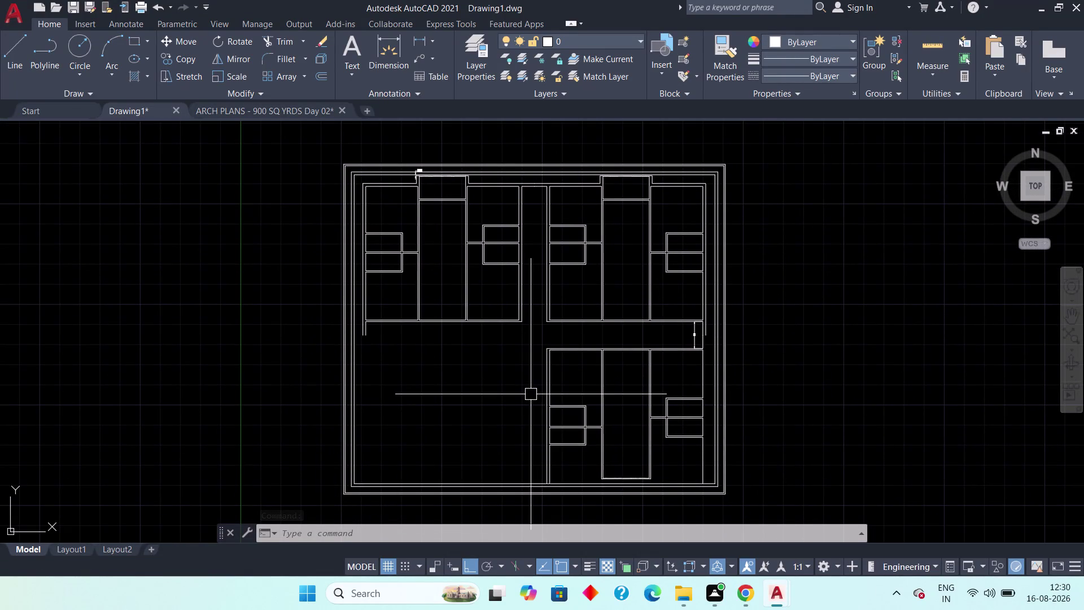
Pan and zoom along the corridor walls to the corridor's 7' gap.
middle_drag(517, 394, 464, 391)
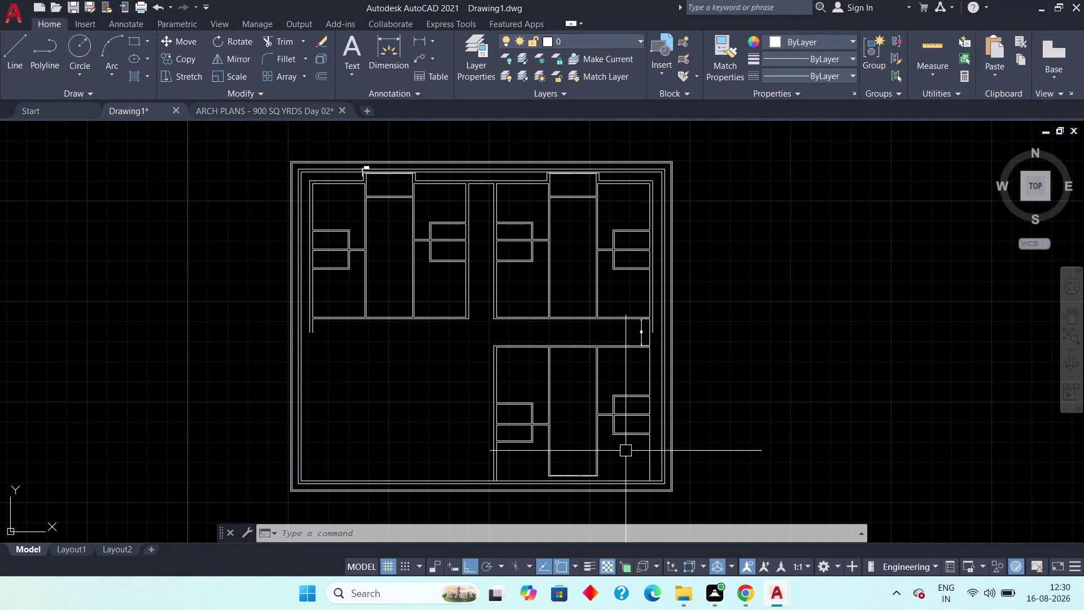
scroll(up, 3)
middle_drag(603, 429, 509, 484)
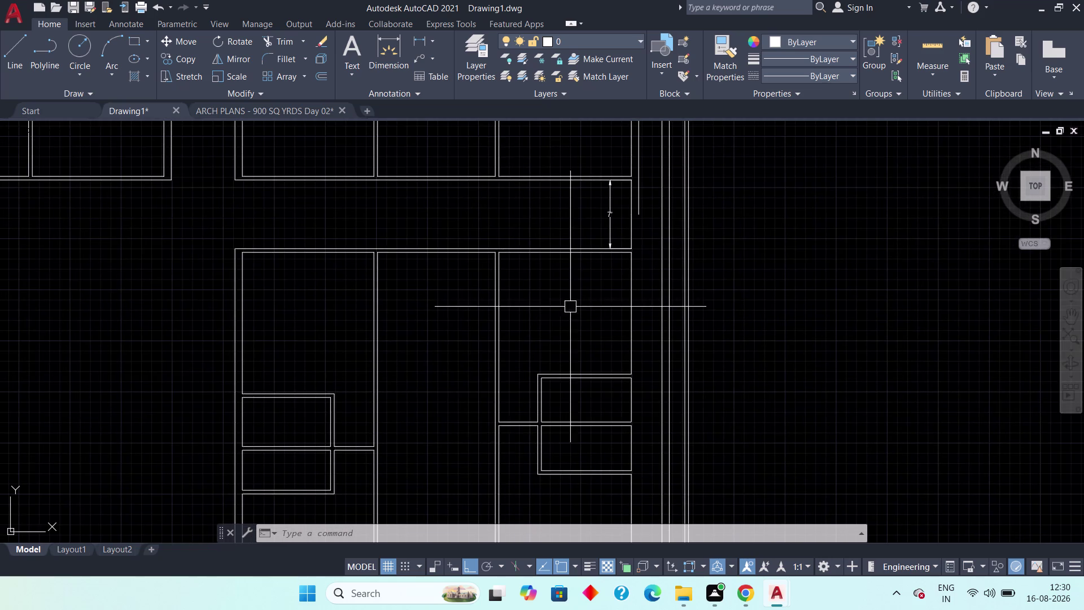
scroll(up, 3)
scroll(down, 3)
middle_drag(611, 239, 530, 416)
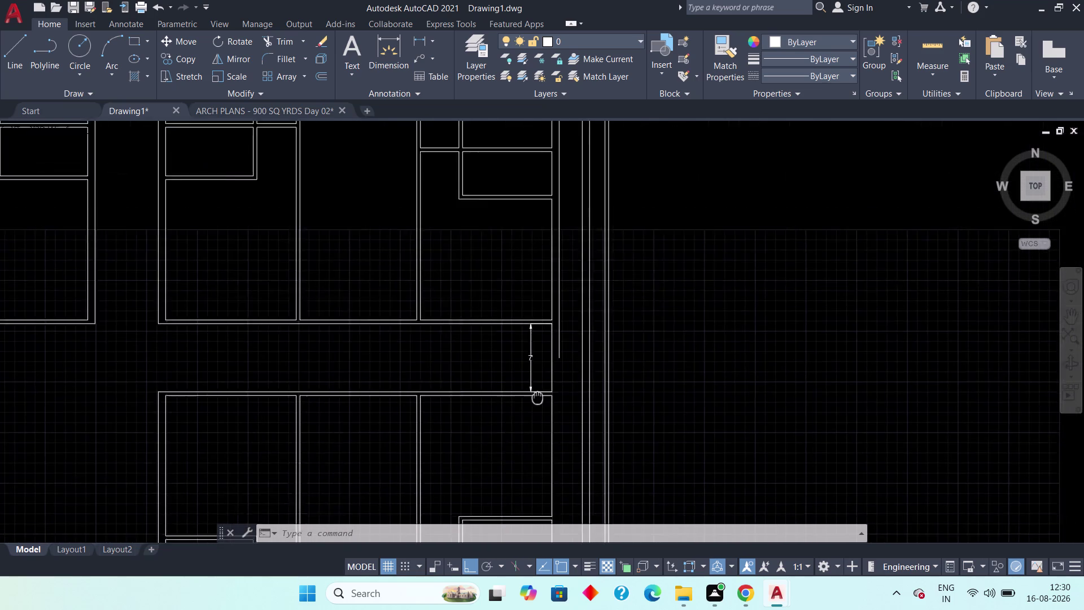
middle_drag(530, 416, 505, 523)
scroll(down, 3)
middle_drag(505, 453, 493, 189)
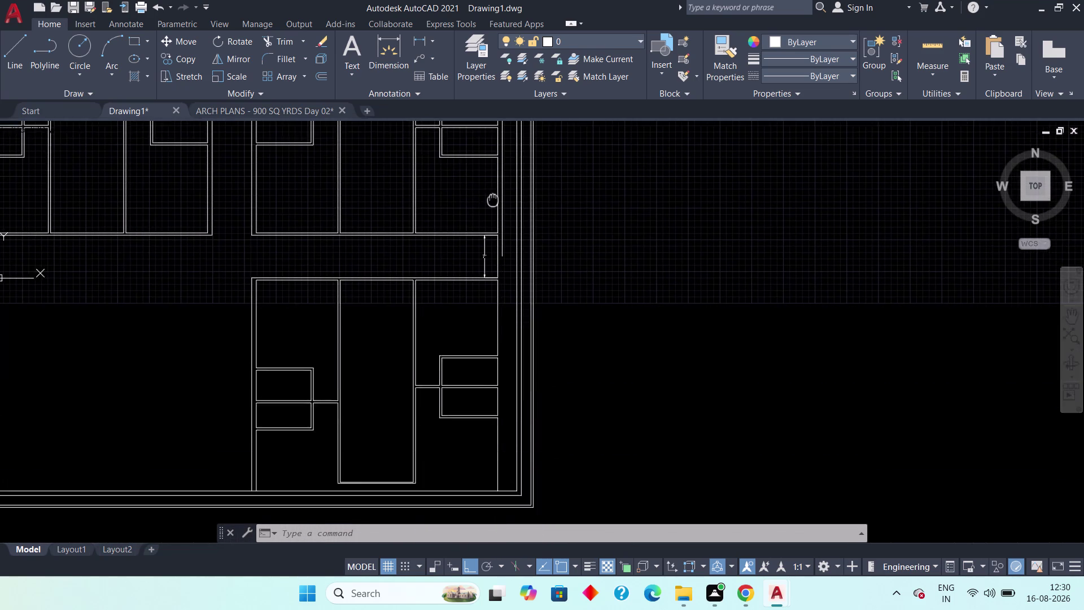
middle_drag(492, 190, 492, 185)
scroll(up, 3)
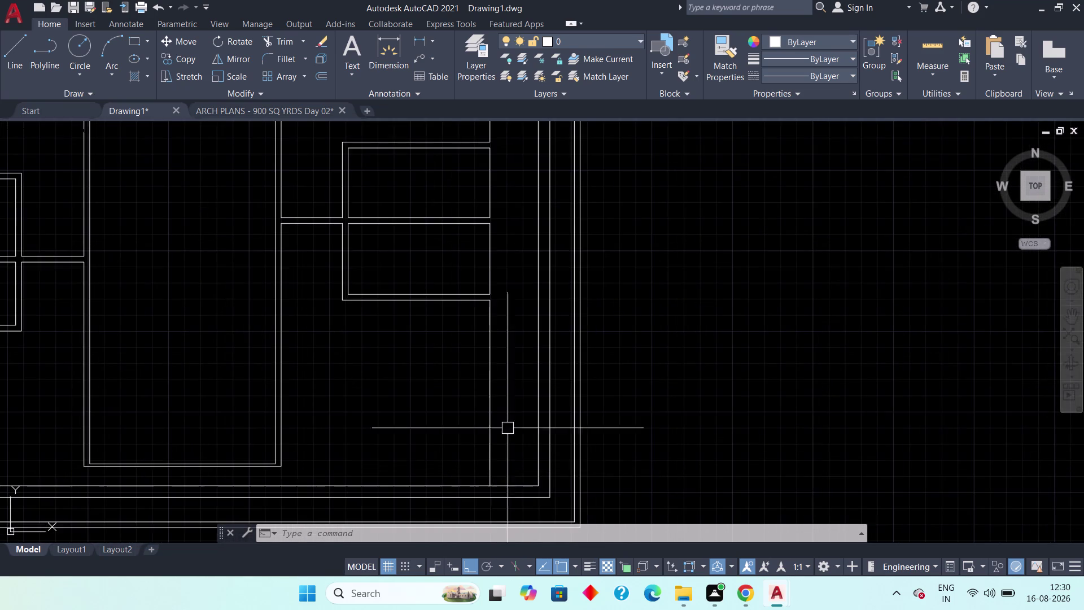
middle_drag(519, 279, 524, 451)
scroll(down, 3)
middle_drag(525, 317, 524, 374)
scroll(up, 3)
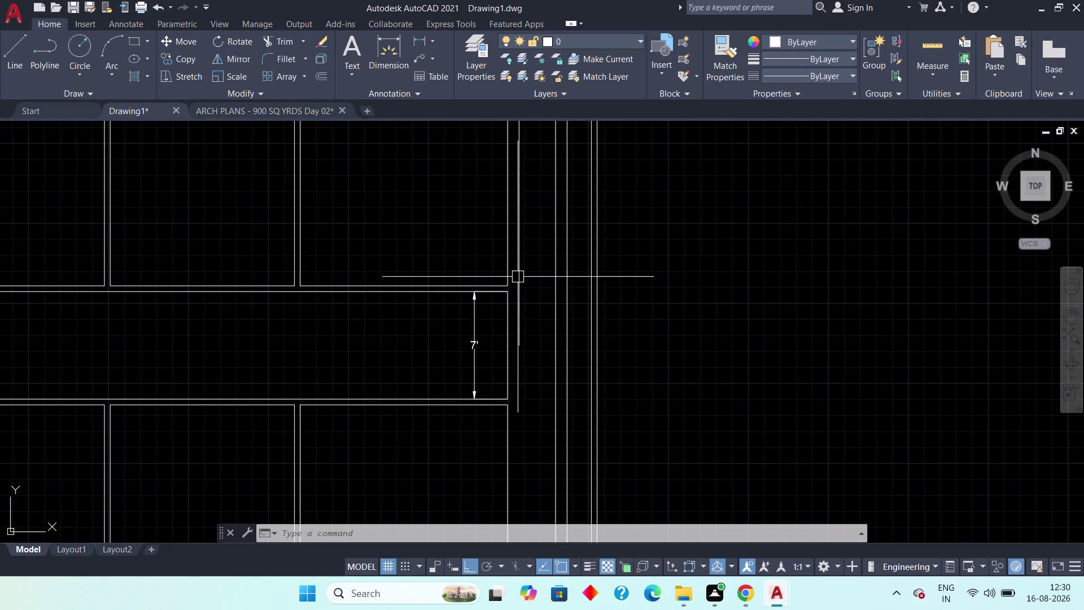
Stretch the vertical corridor wall line toward the flat's bottom wall, then cancel.
click(521, 337)
click(520, 342)
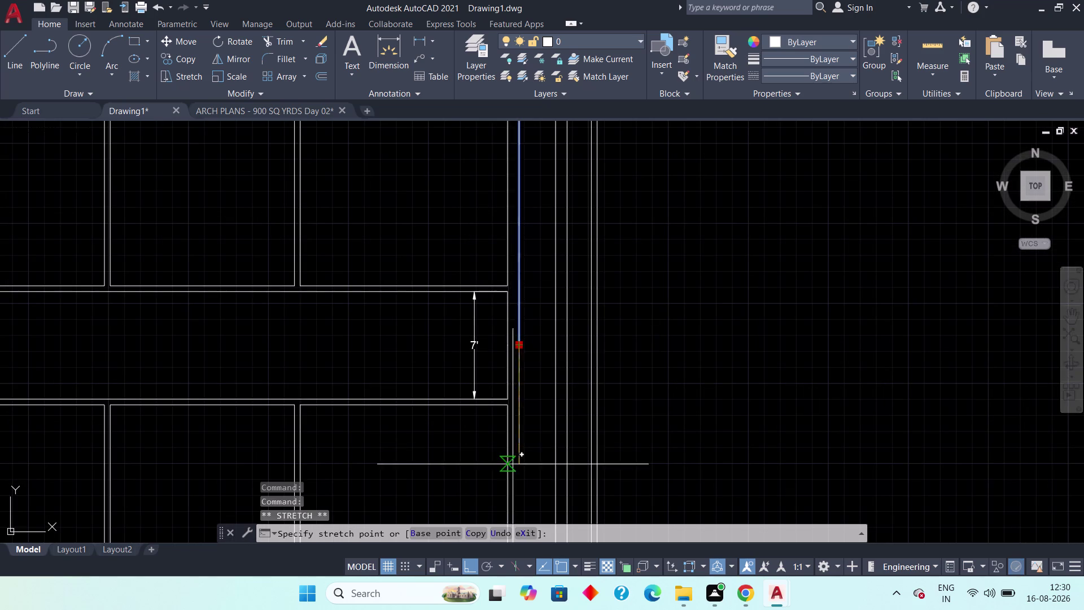
middle_drag(513, 464, 548, 195)
scroll(down, 3)
middle_drag(554, 429, 556, 296)
scroll(up, 3)
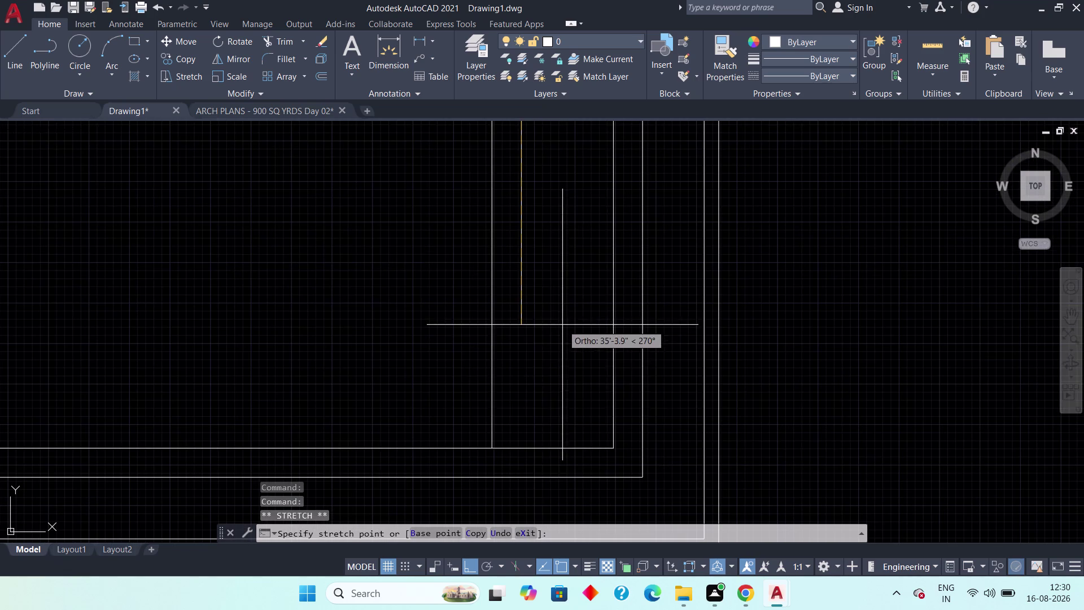
click(528, 445)
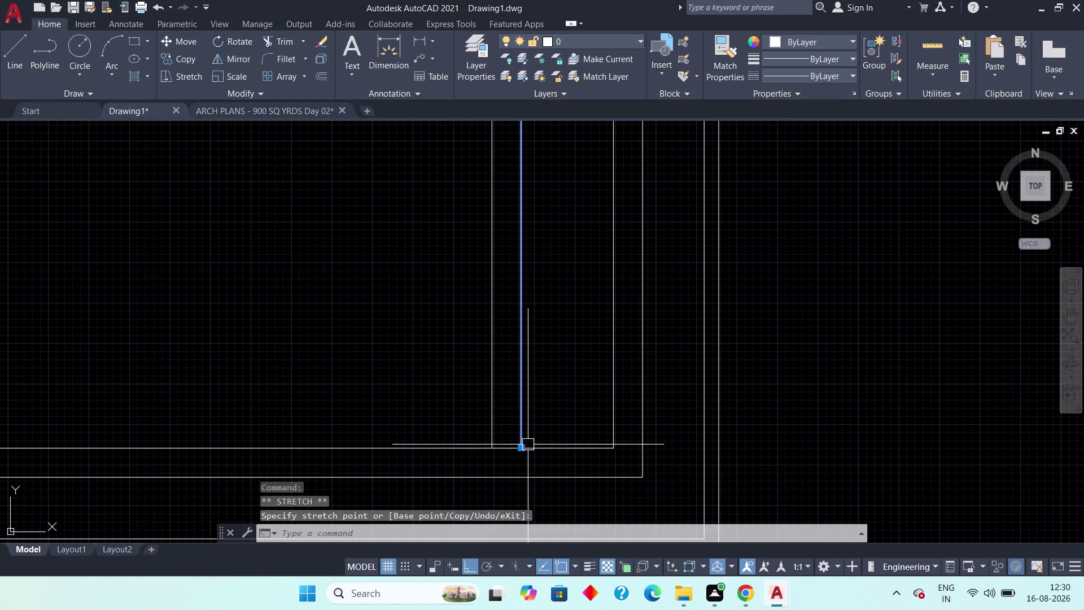
scroll(down, 3)
middle_drag(548, 407, 529, 412)
scroll(down, 3)
key(Escape)
scroll(down, 3)
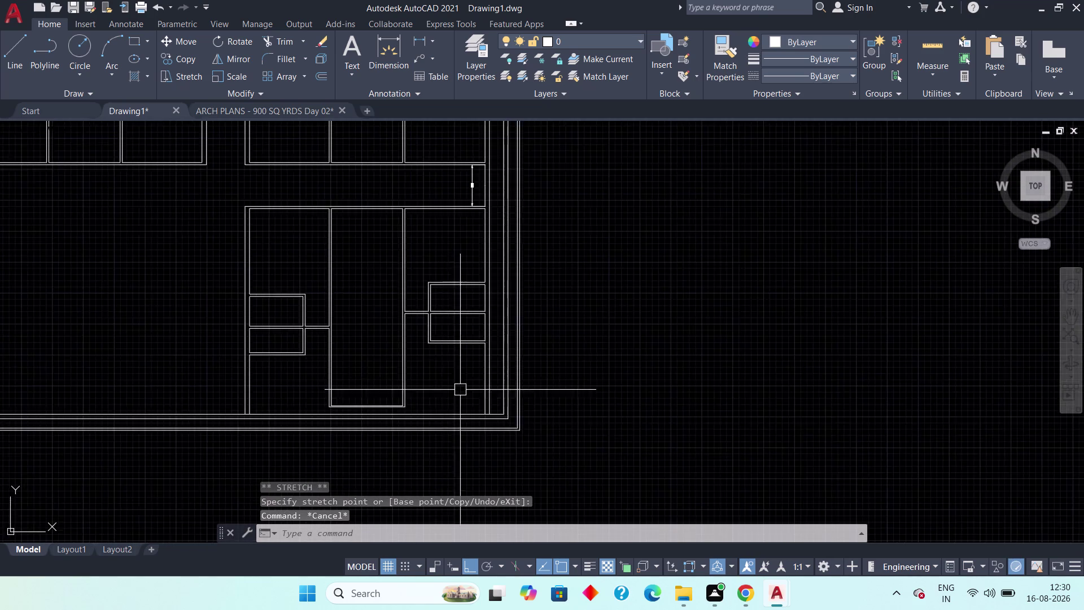
scroll(down, 3)
scroll(up, 3)
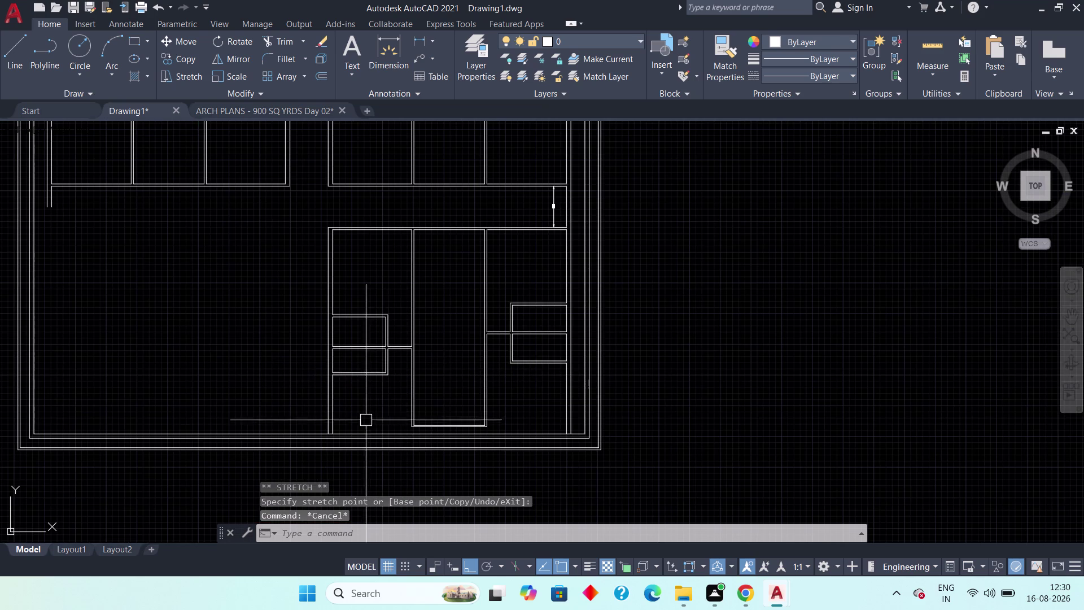
Look over the lower flat's rooms and the plan's top edge.
middle_drag(459, 375, 452, 391)
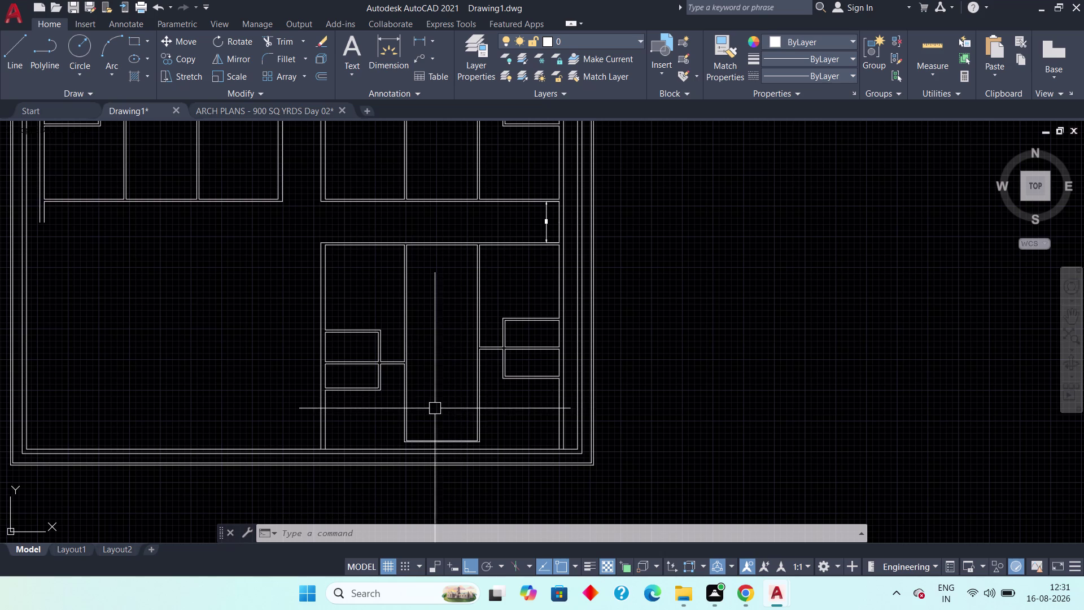
scroll(up, 3)
middle_drag(444, 380, 493, 312)
scroll(up, 3)
scroll(down, 3)
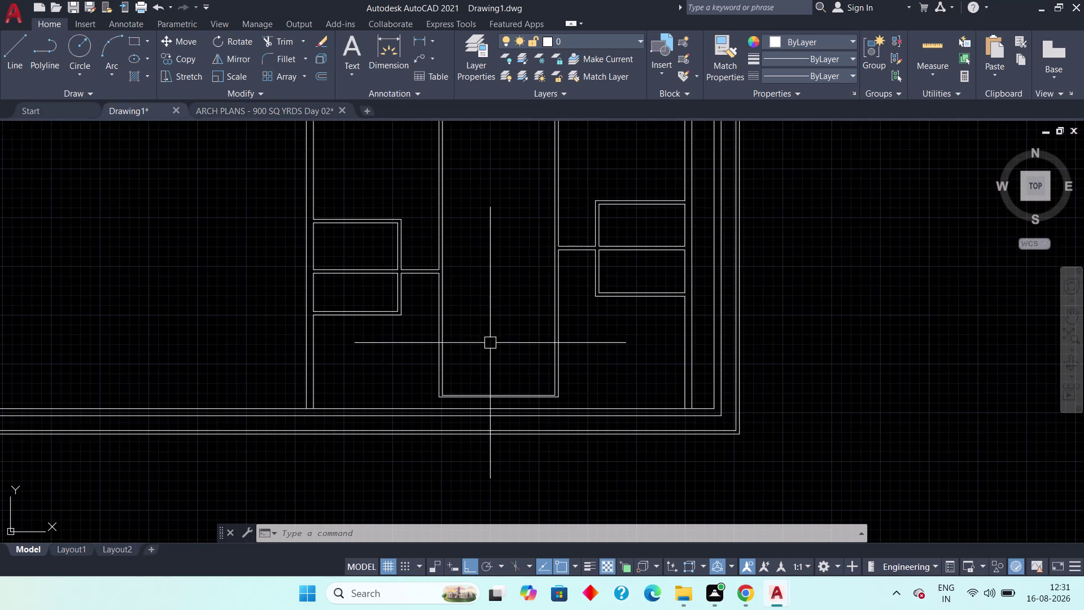
middle_drag(494, 345, 511, 400)
scroll(down, 3)
middle_drag(513, 307, 499, 449)
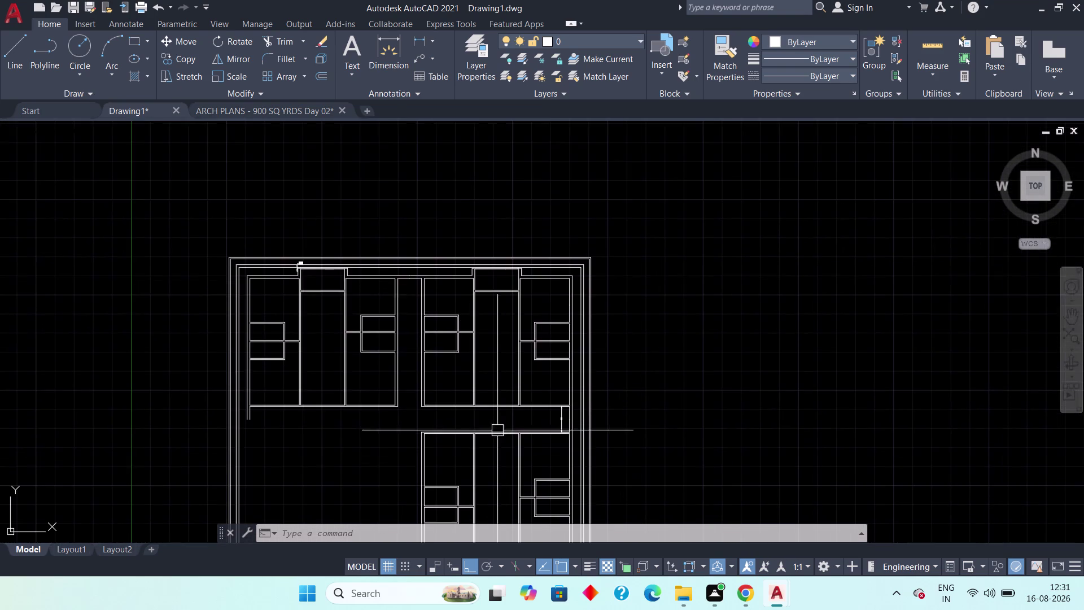
scroll(up, 3)
middle_drag(508, 268, 504, 334)
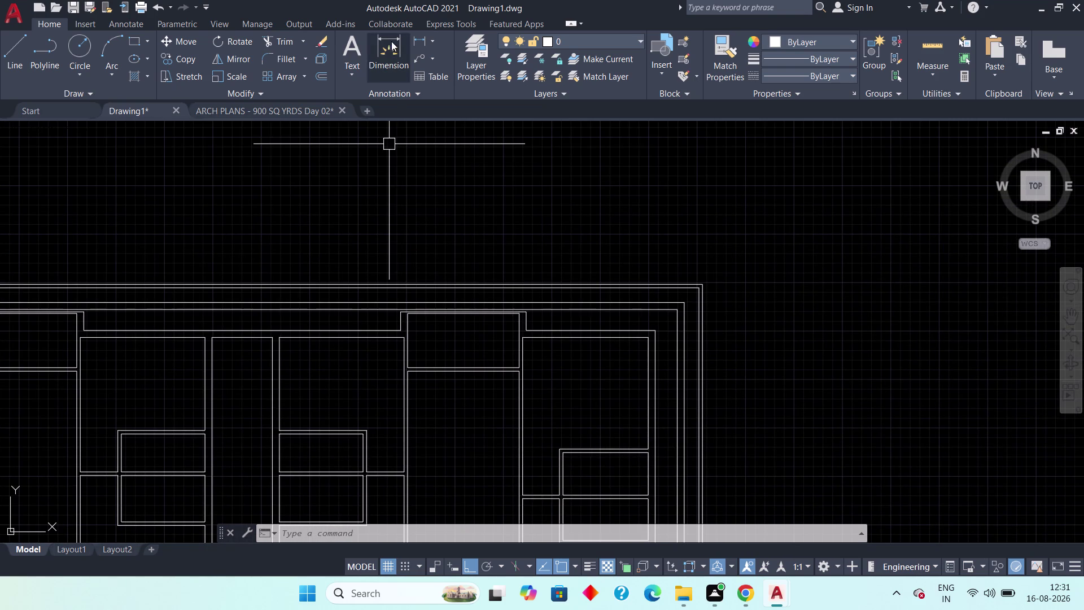
Start a linear dimension at the top wall's window corner, then cancel it.
click(426, 43)
scroll(up, 3)
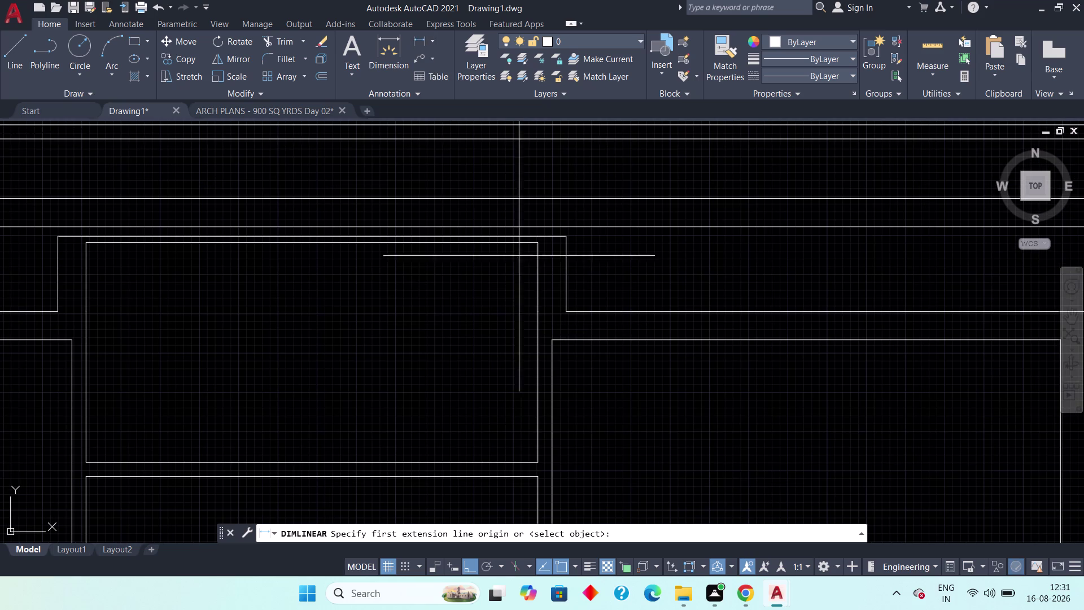
drag(539, 246, 540, 254)
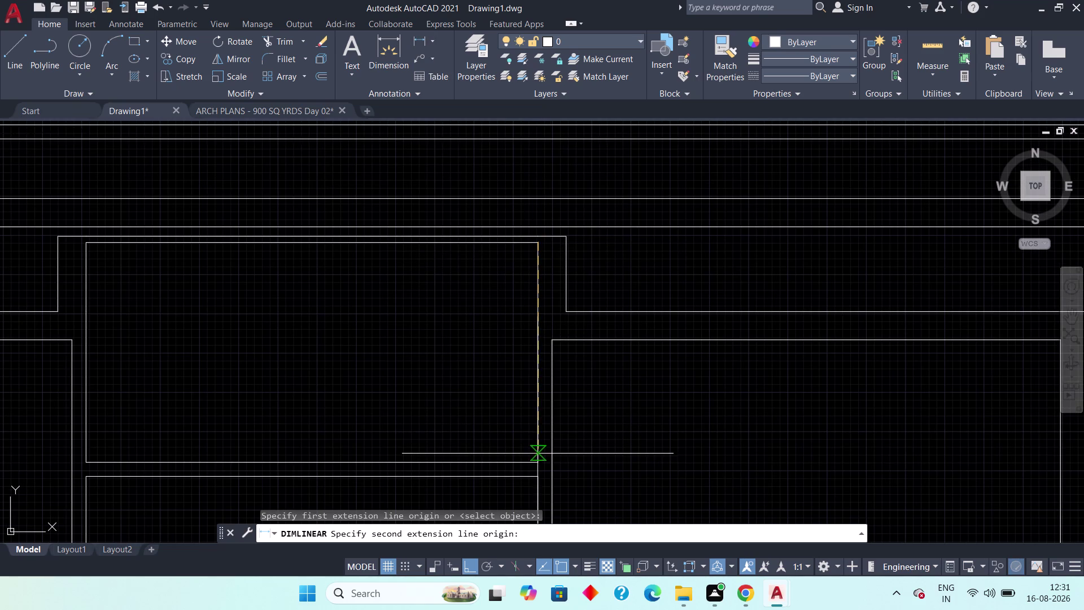
click(538, 457)
key(Escape)
scroll(down, 3)
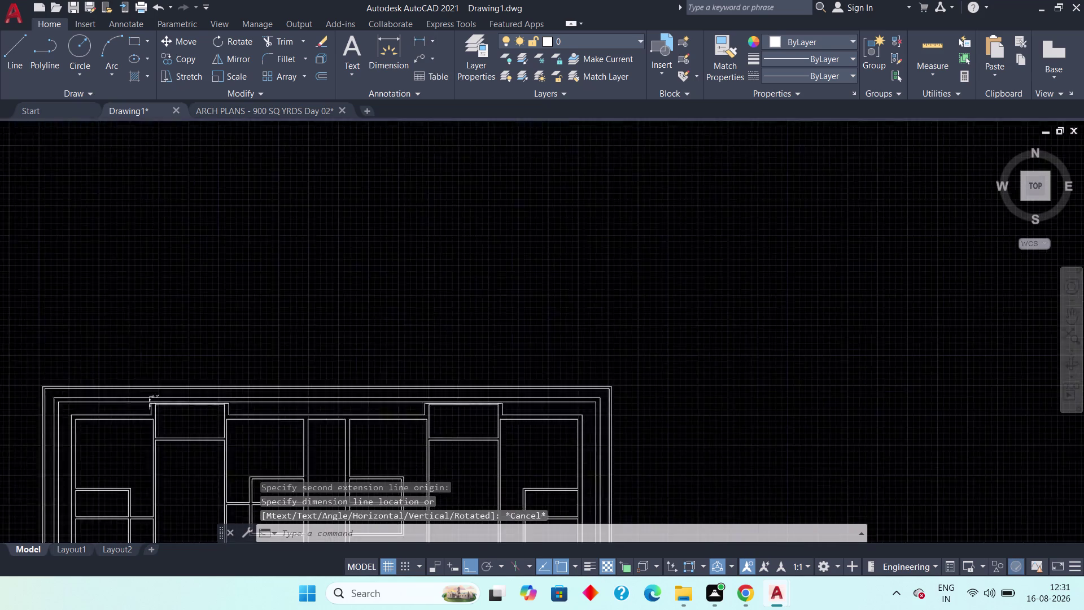
Zoom out over the whole plan and switch to the ARCH PLANS drawing.
middle_drag(475, 417, 458, 208)
middle_drag(488, 392, 489, 349)
click(310, 107)
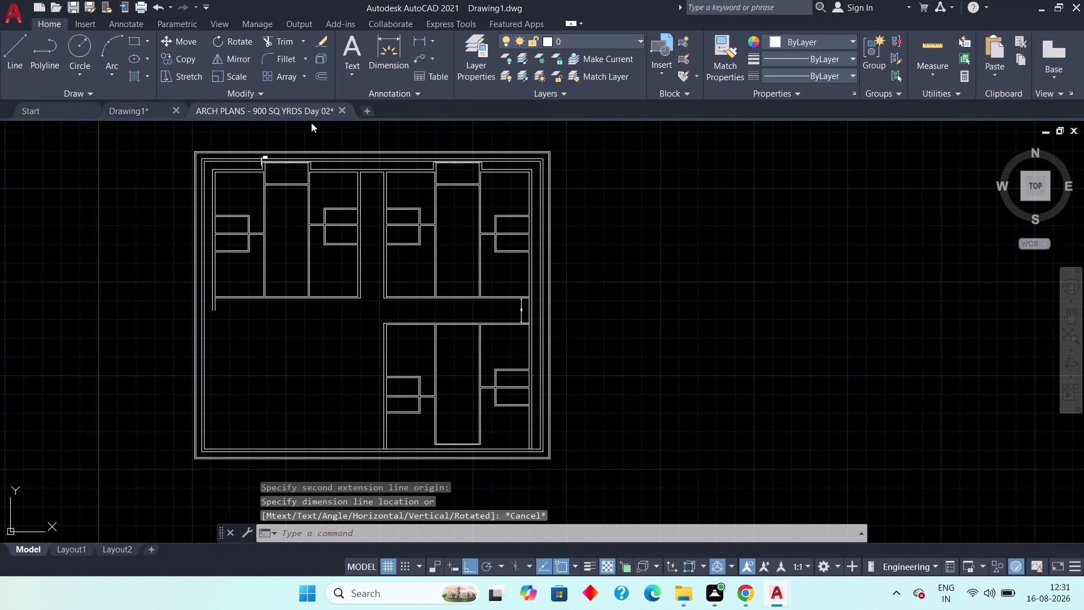
Pan across the ARCH PLANS reference plan to check its room sizes.
middle_drag(444, 233, 450, 485)
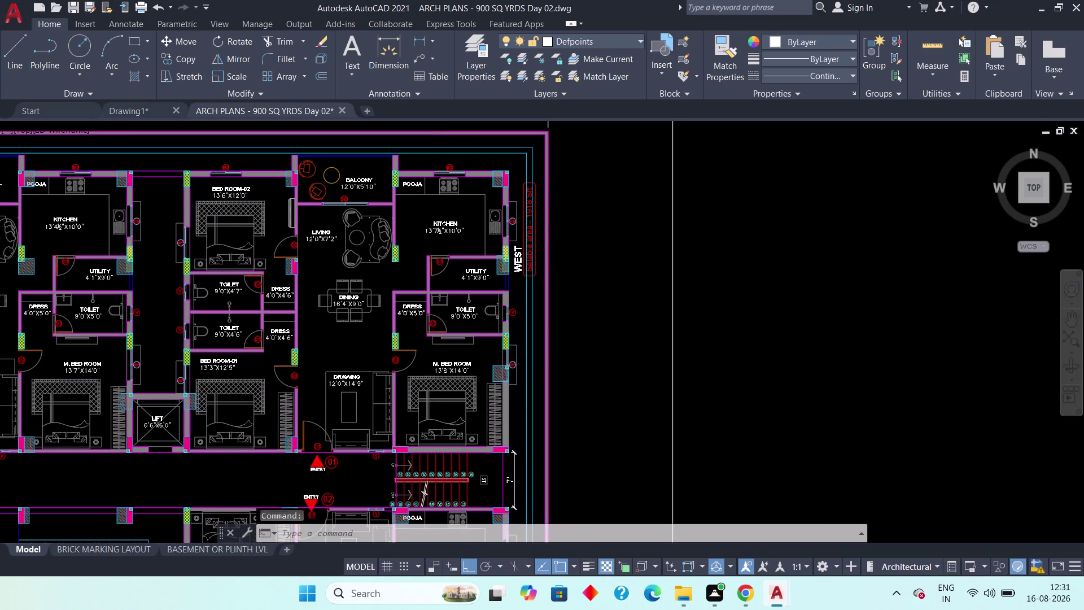
scroll(up, 3)
scroll(down, 3)
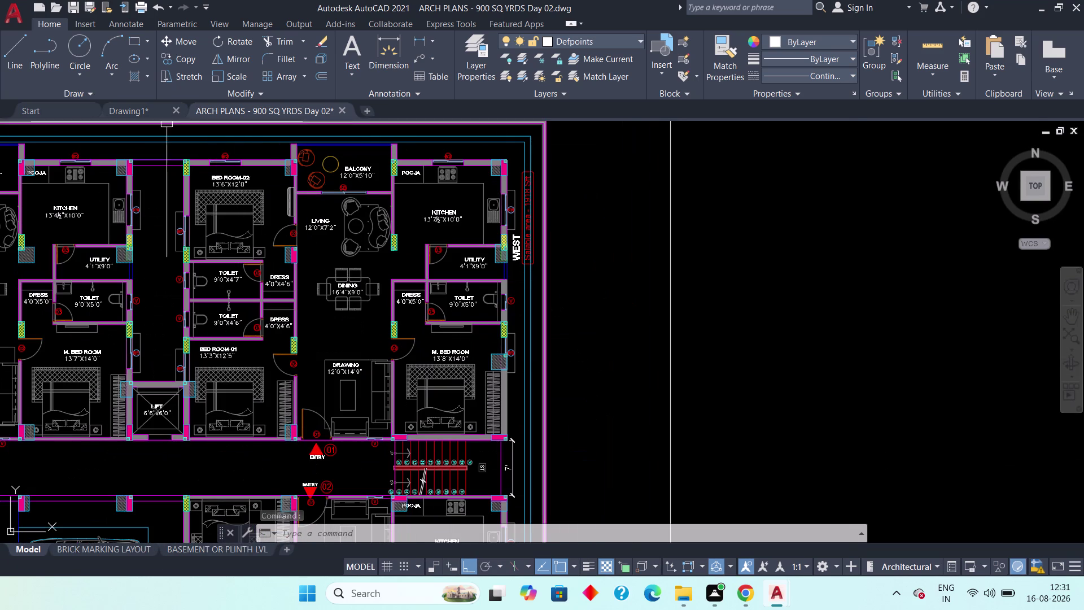
Go back to Drawing1 and zoom in on the lower flat's bedroom walls.
click(127, 110)
scroll(down, 3)
middle_drag(220, 306, 241, 257)
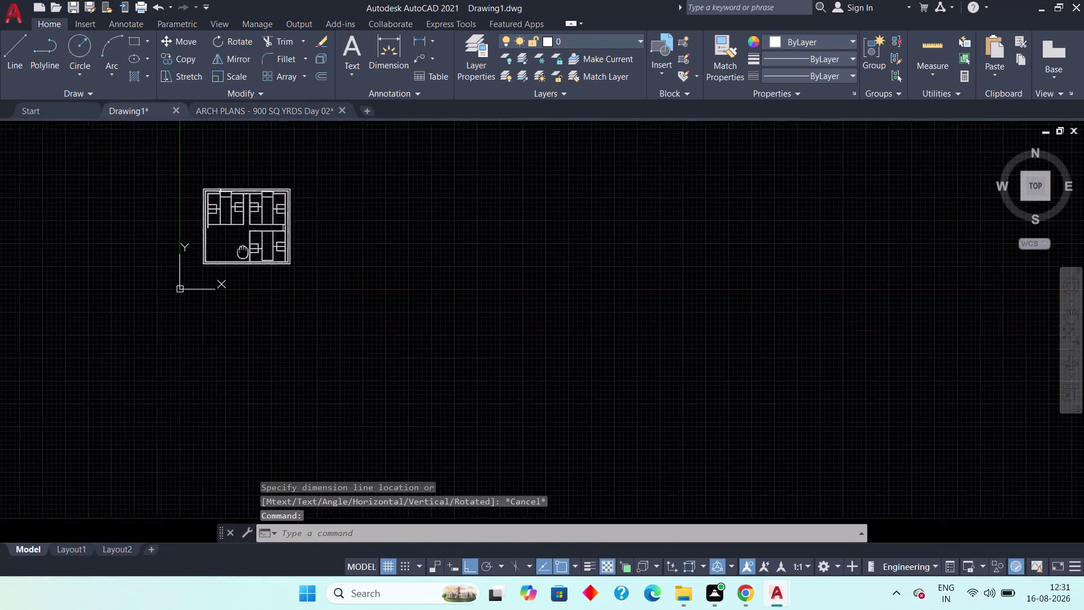
middle_drag(241, 257, 245, 244)
scroll(up, 3)
middle_drag(302, 324, 312, 310)
scroll(up, 3)
scroll(up, 3)
middle_drag(267, 362, 280, 329)
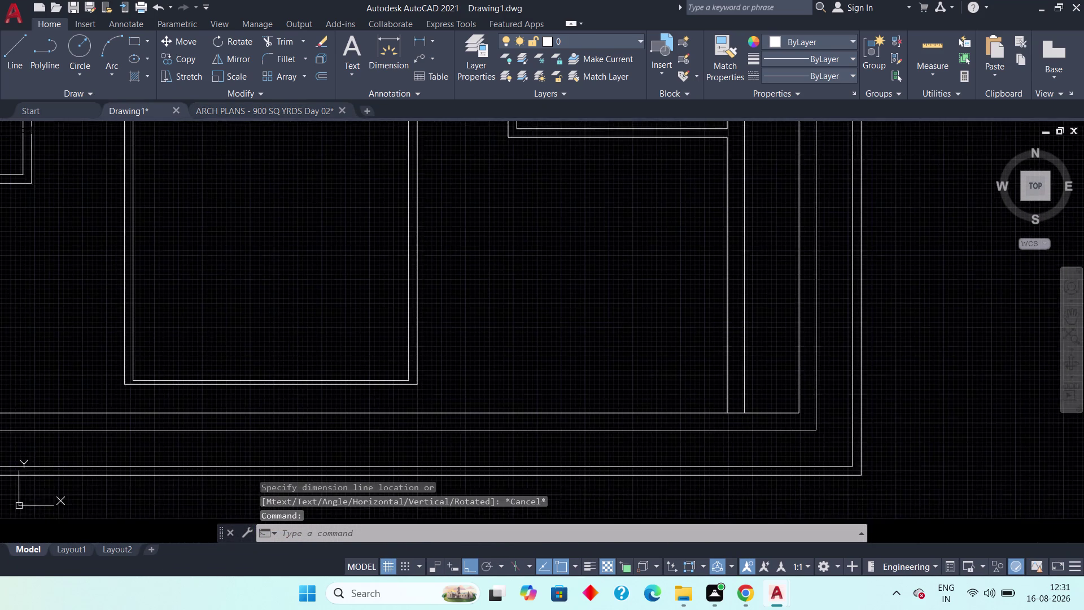
middle_drag(280, 329, 282, 328)
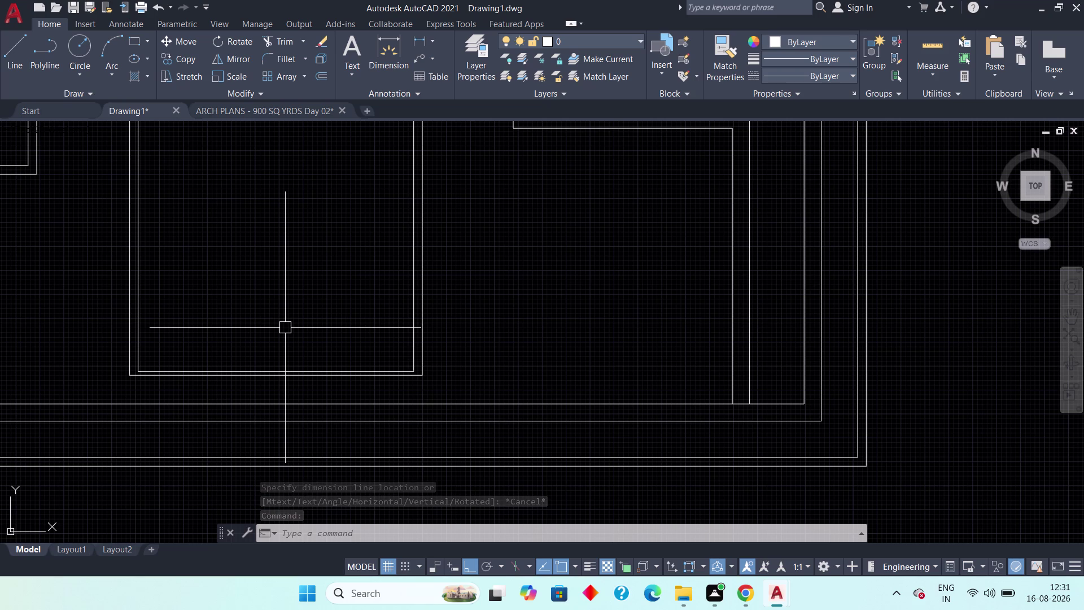
scroll(down, 3)
middle_drag(289, 307, 265, 397)
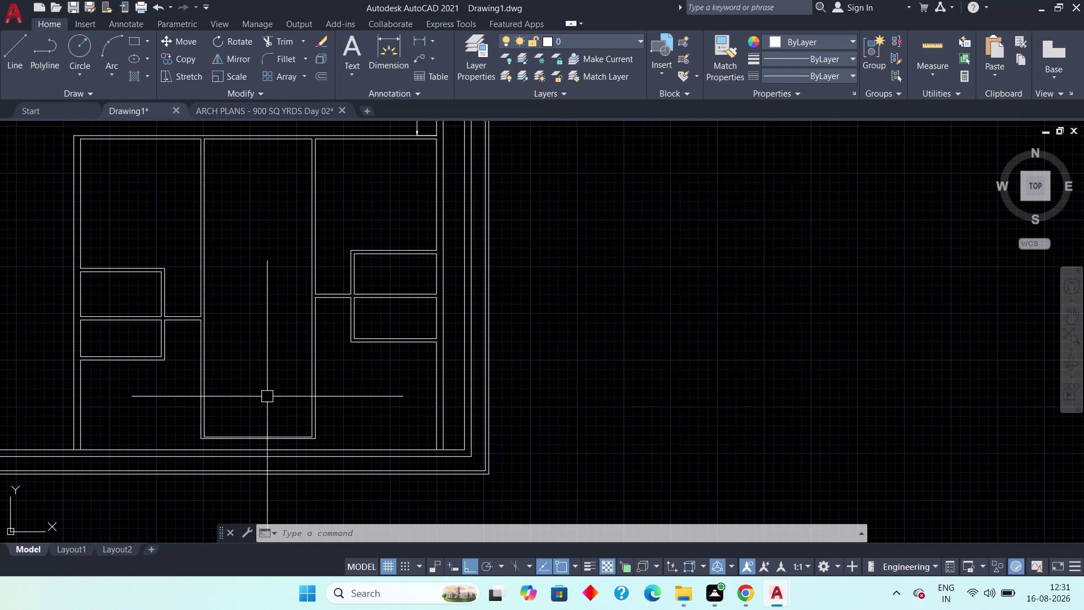
scroll(down, 3)
middle_drag(272, 384, 275, 404)
scroll(up, 3)
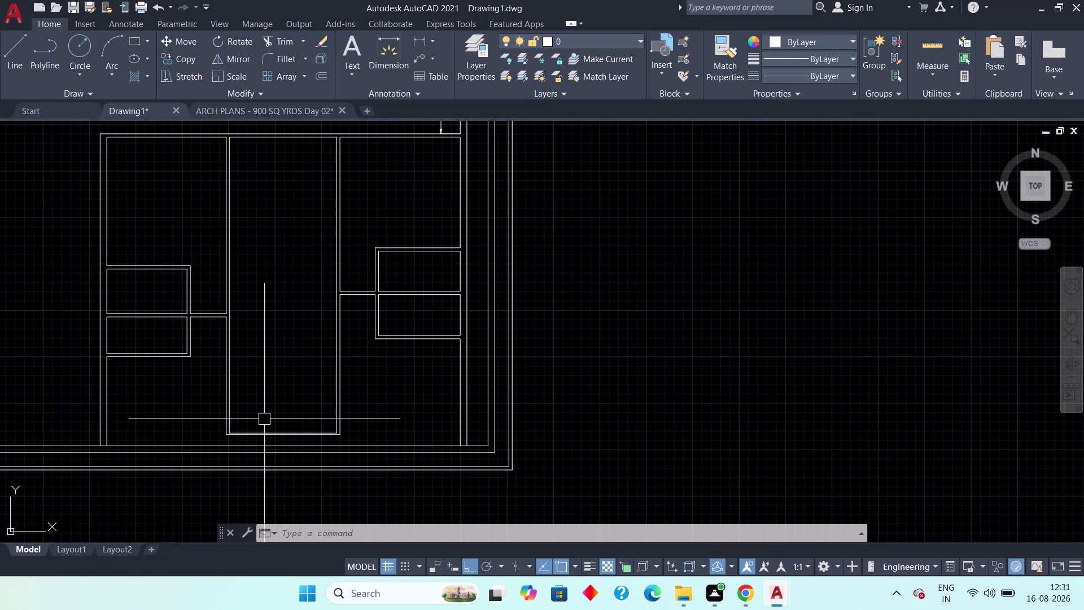
Start a 5'10" offset on a lower-flat wall line, then cancel it.
text(off 5)
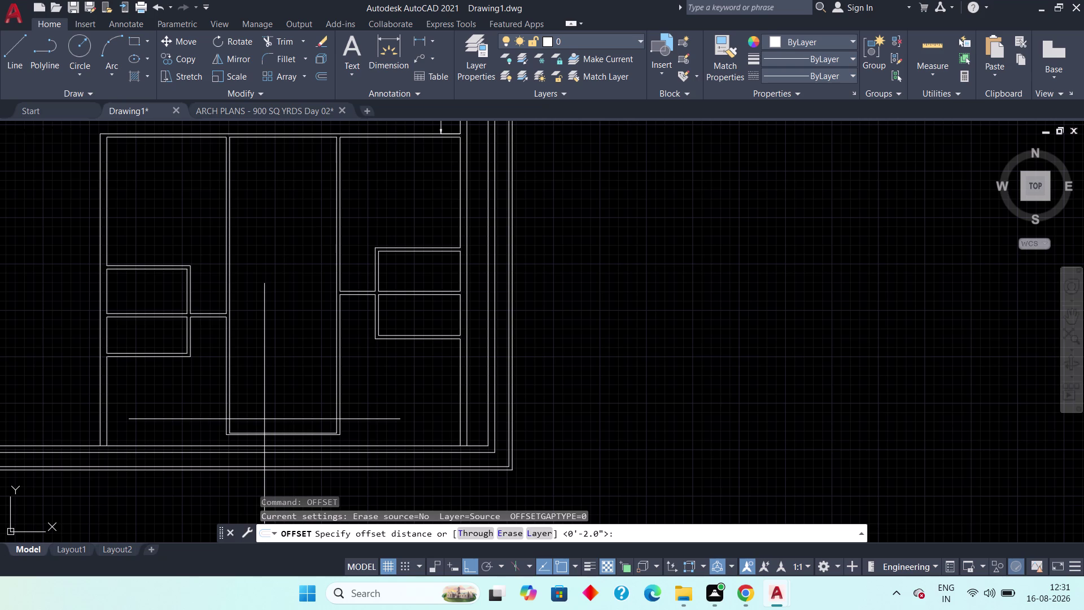
text('10")
key(space)
scroll(up, 3)
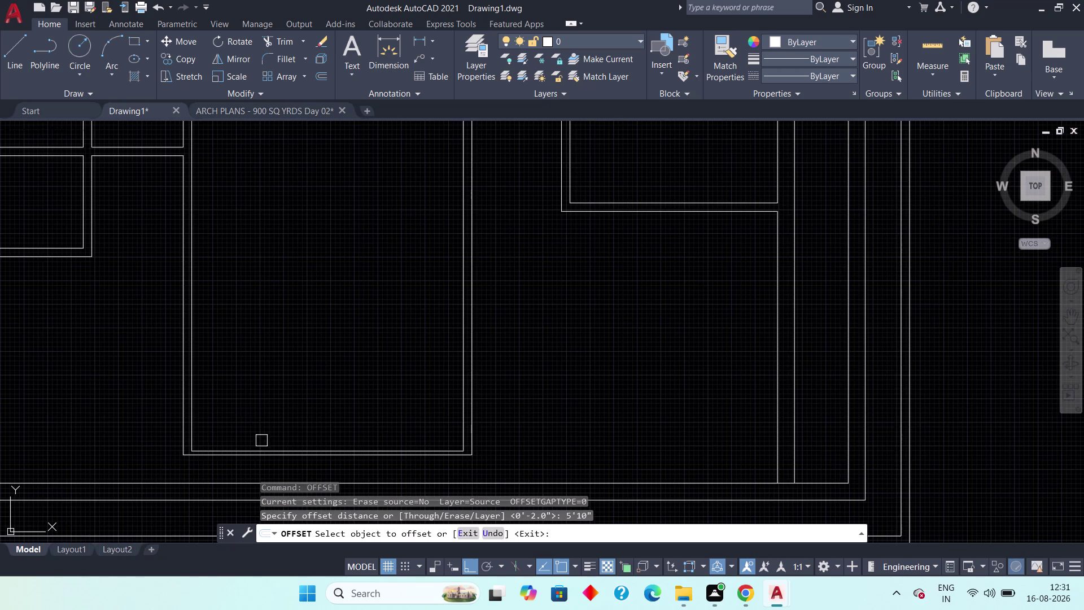
scroll(up, 3)
middle_drag(273, 440, 301, 342)
drag(304, 382, 301, 372)
click(293, 289)
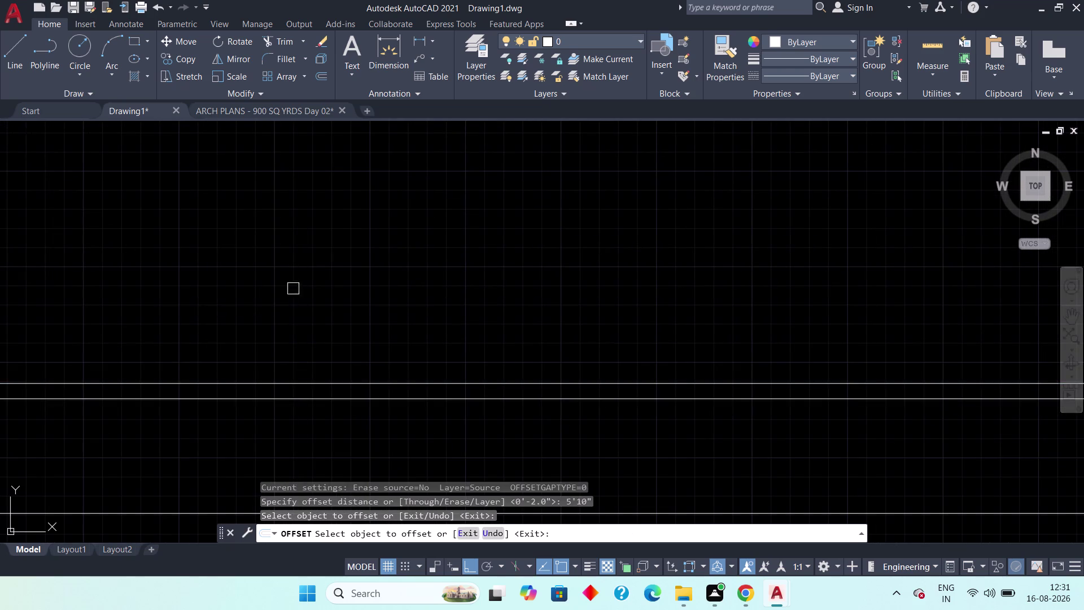
scroll(down, 3)
middle_drag(303, 279, 294, 440)
middle_drag(291, 336, 255, 449)
scroll(up, 3)
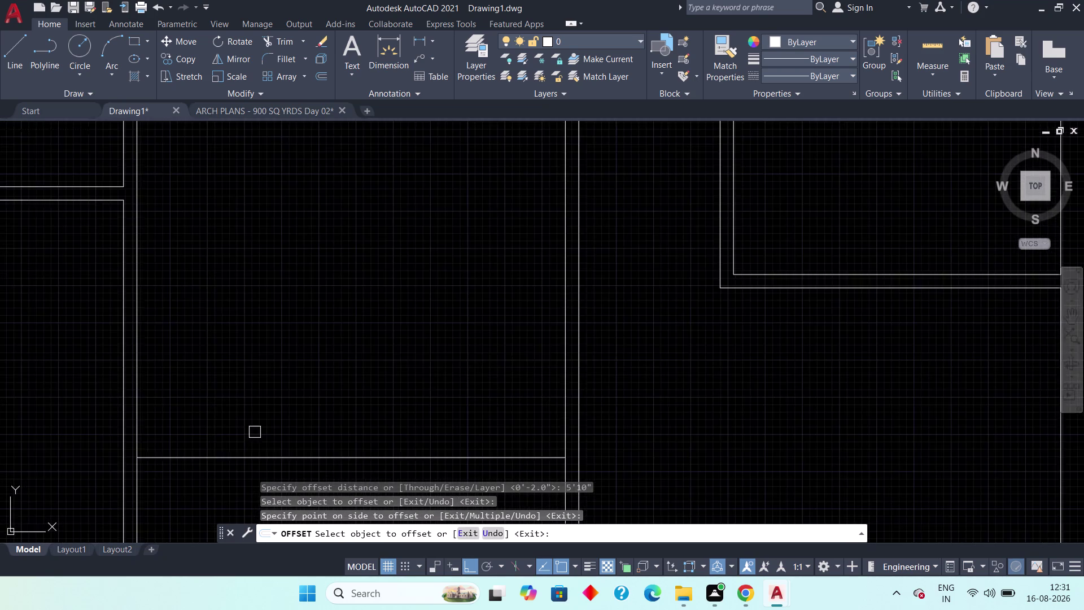
middle_drag(256, 432, 270, 342)
key(Escape)
Enter a 10. offset distance, then cancel the offset as wrong.
key(space)
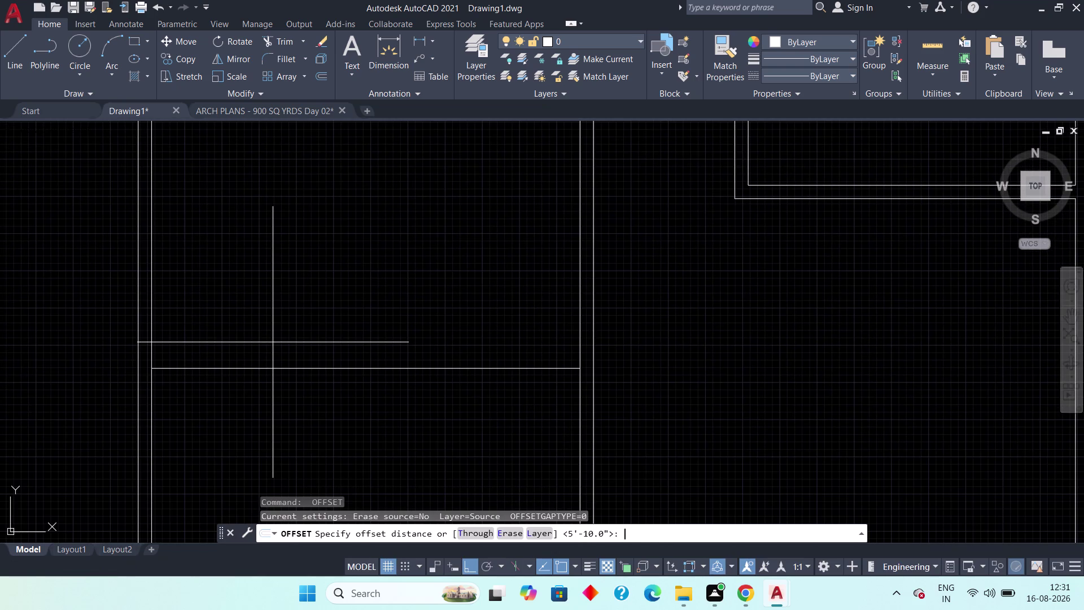
text(10.)
key(Return)
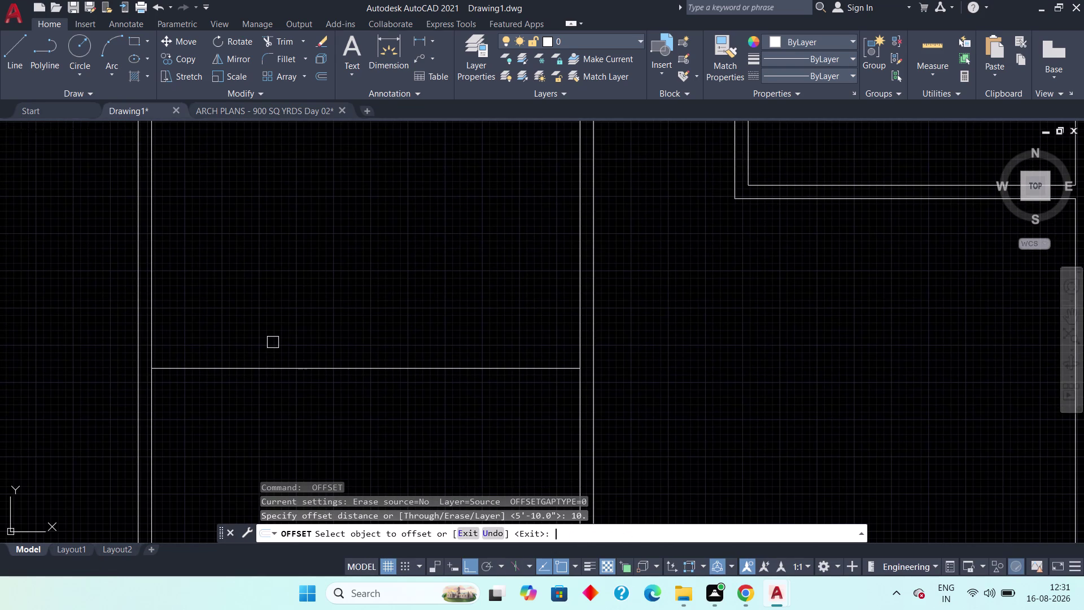
key(Escape)
key(Escape)
key(Escape)
key(Escape)
key(Escape)
key(Escape)
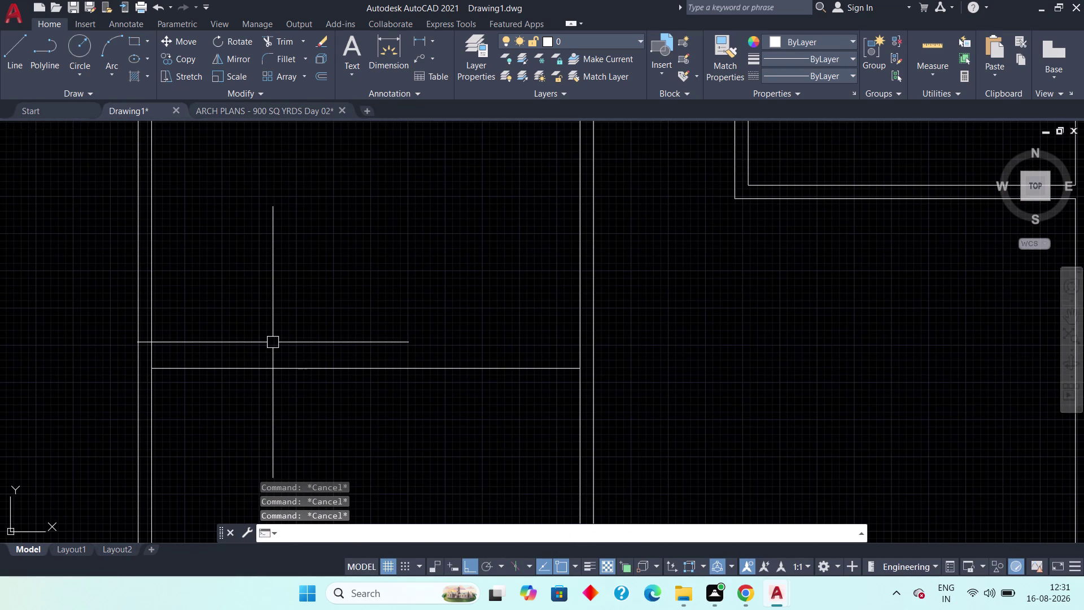
Offset the horizontal wall line 10.5" upward.
text(off)
key(space)
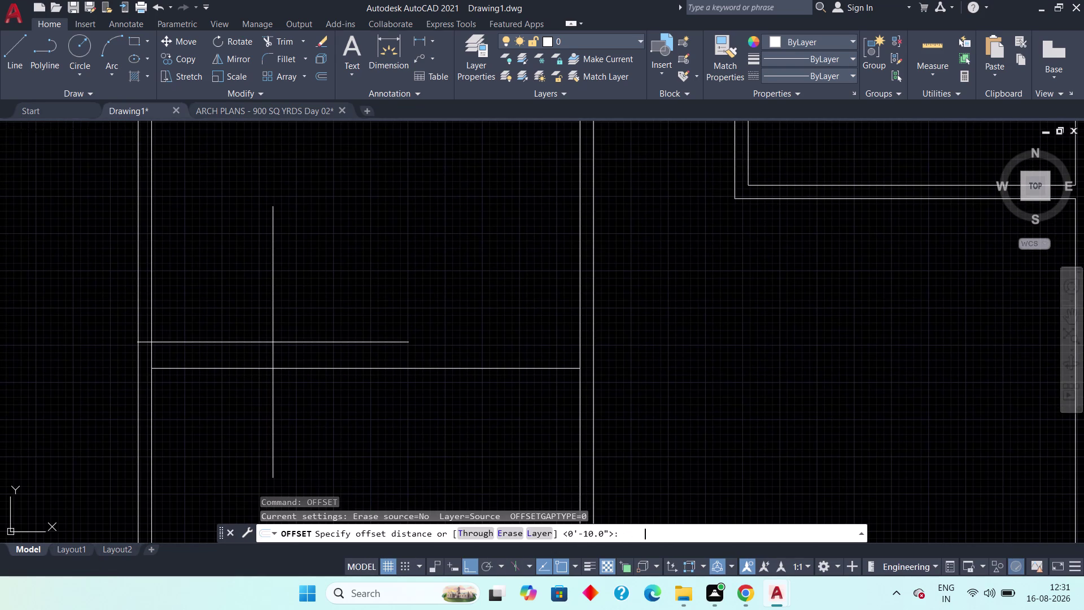
text(10.5")
key(space)
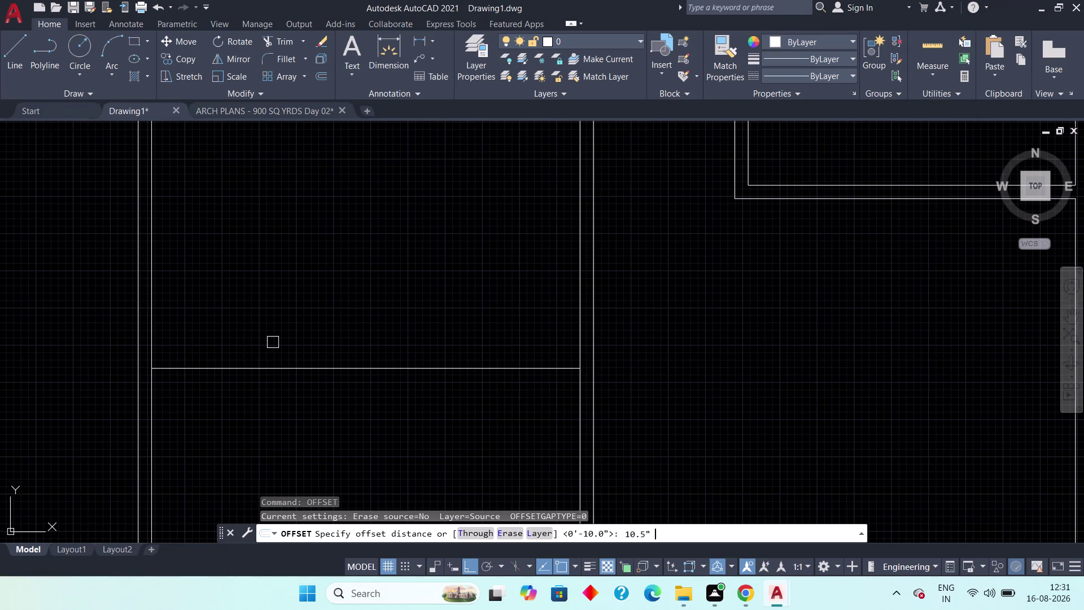
click(285, 366)
click(285, 342)
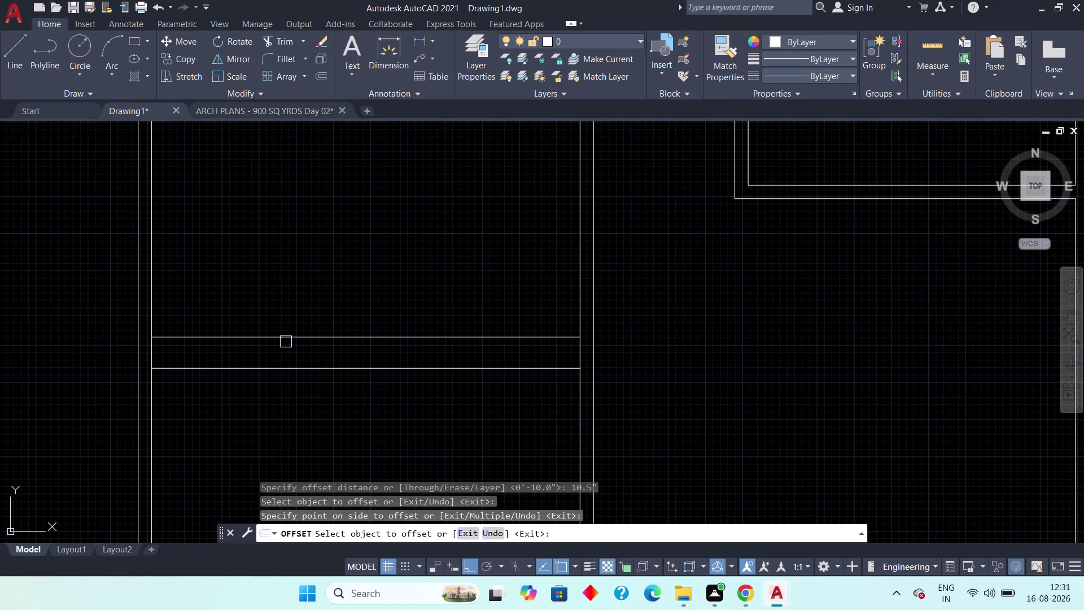
key(Escape)
Delete the mistakenly added offset line.
drag(325, 308, 311, 335)
click(303, 347)
key(Delete)
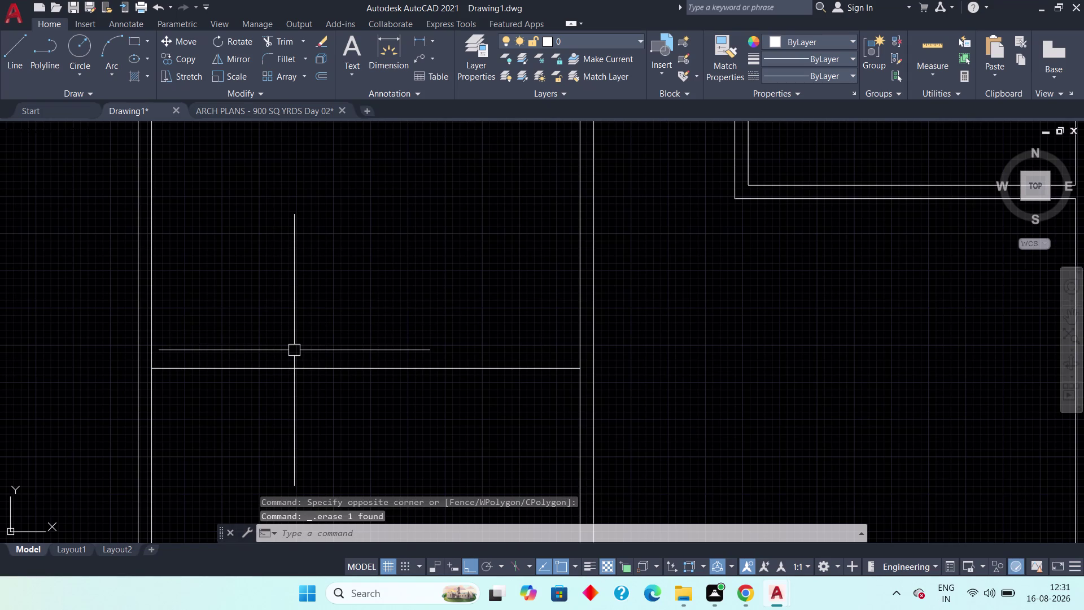
key(Escape)
key(Escape)
Try a 4.5" offset distance, then cancel the rejected entry.
text(off)
key(space)
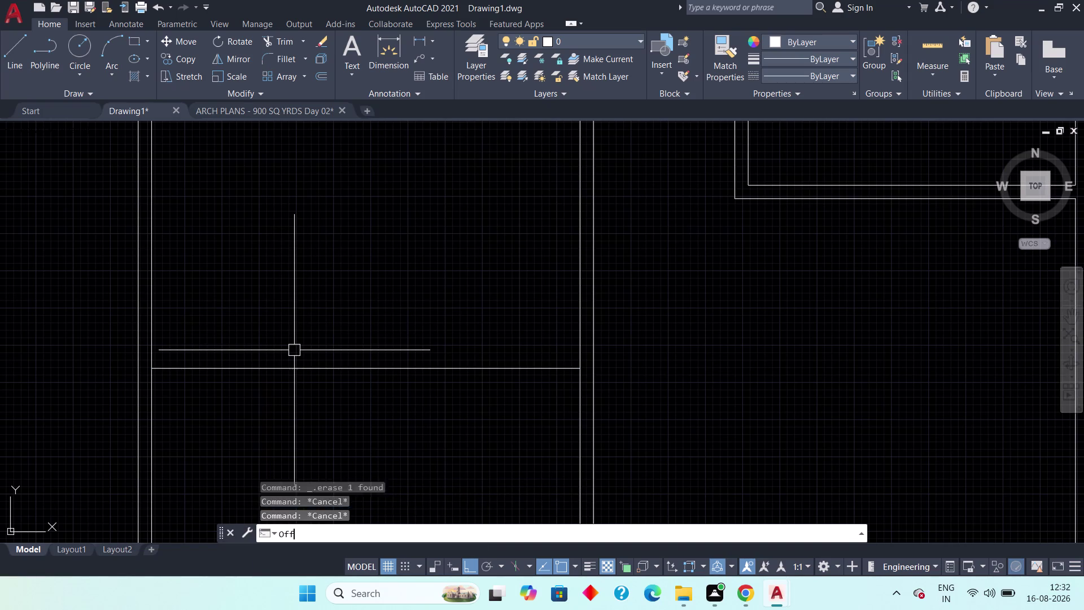
text(4.5"{)
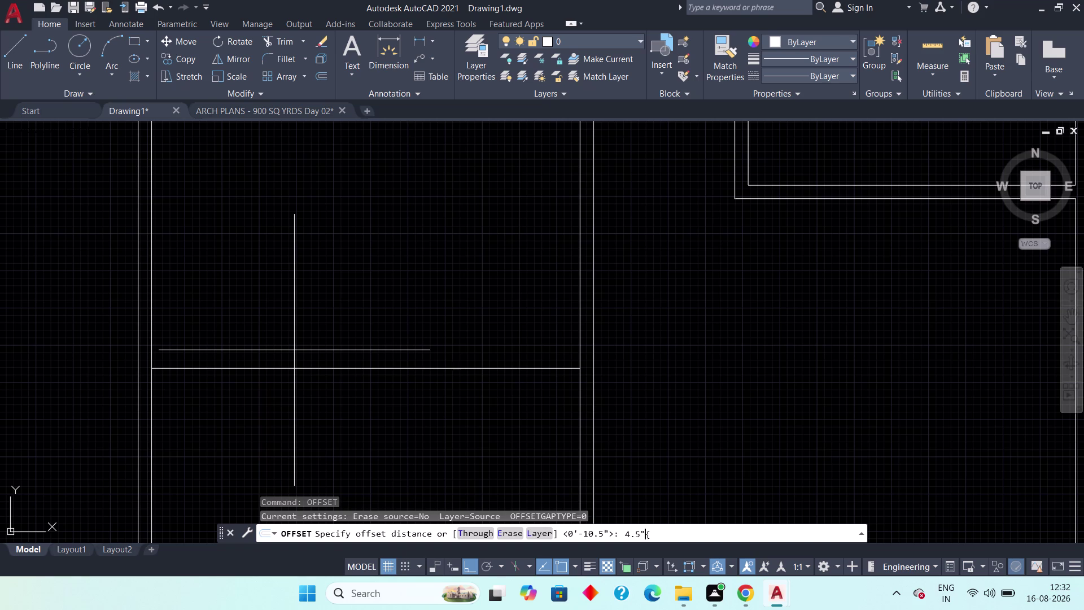
key(space)
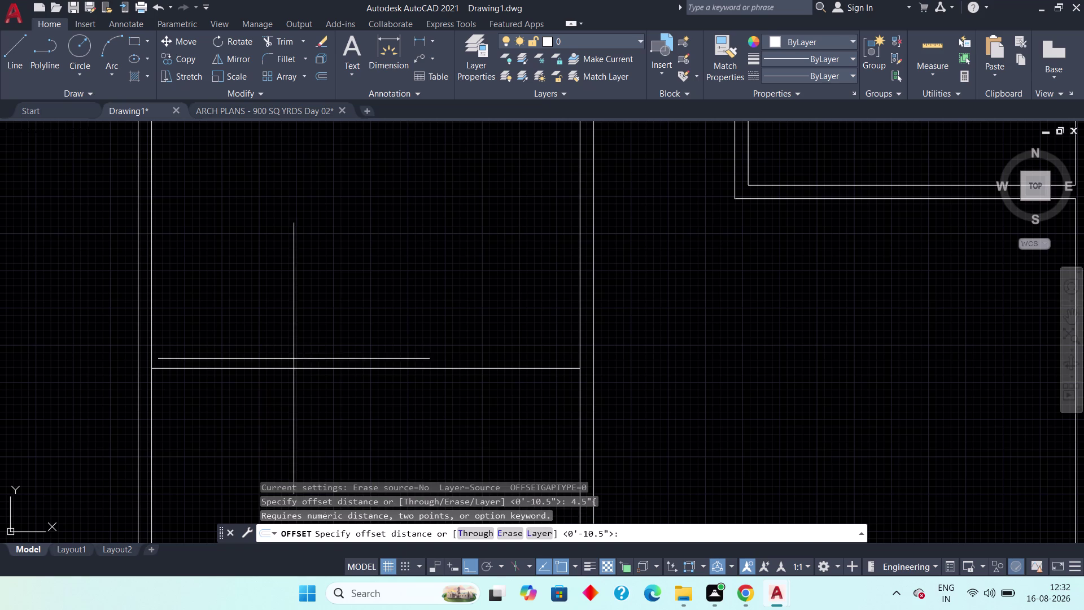
click(618, 531)
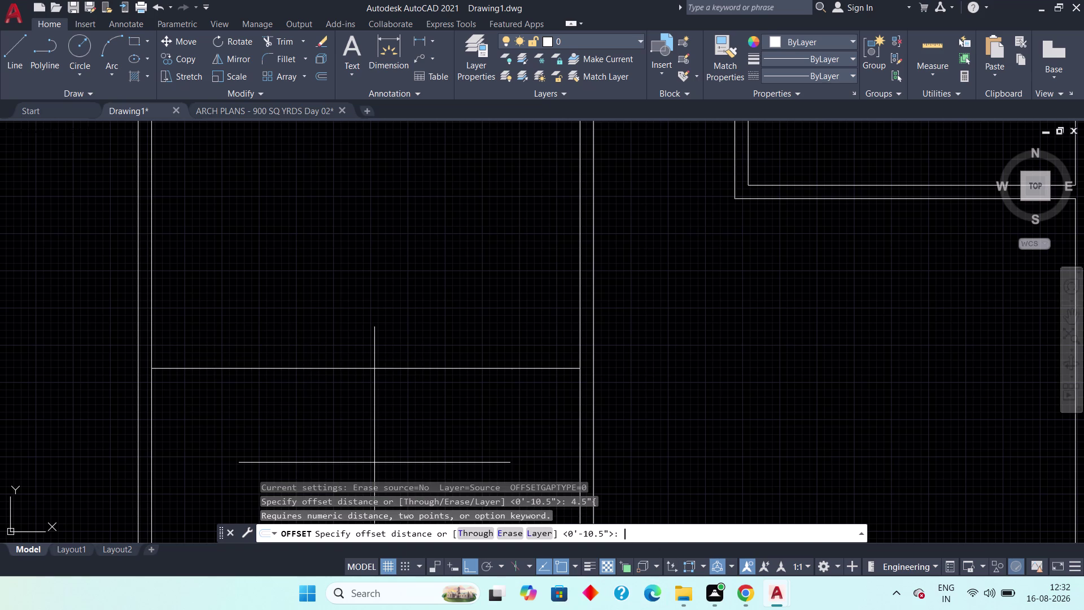
key(BackSpace)
key(BackSpace)
key(BackSpace)
key(BackSpace)
key(BackSpace)
key(Escape)
key(Escape)
key(Escape)
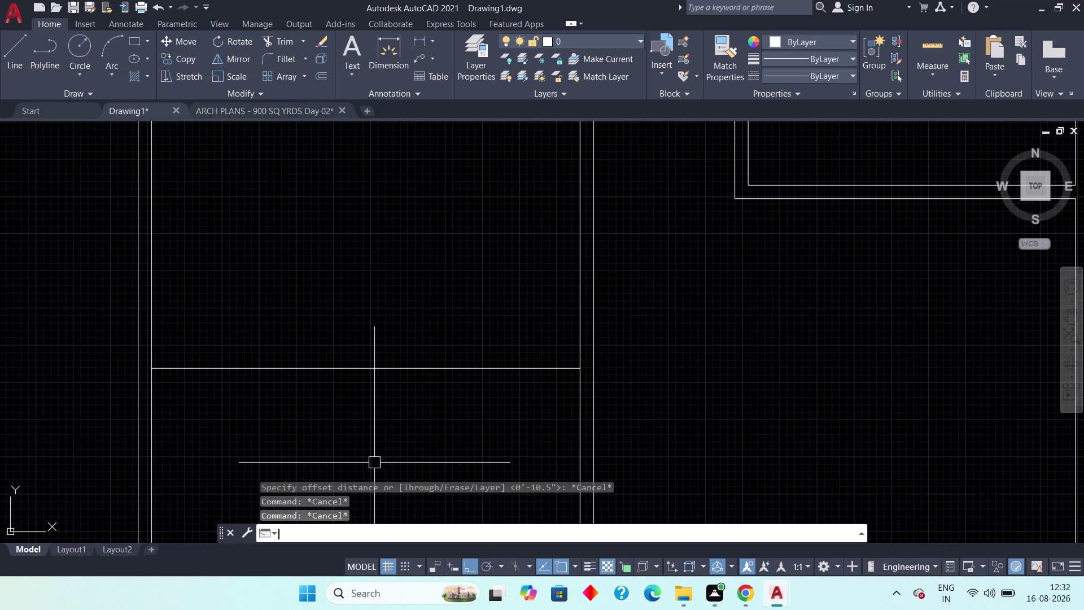
Copy the horizontal wall line 10.5" above itself and check the new wall's end.
text(off)
key(space)
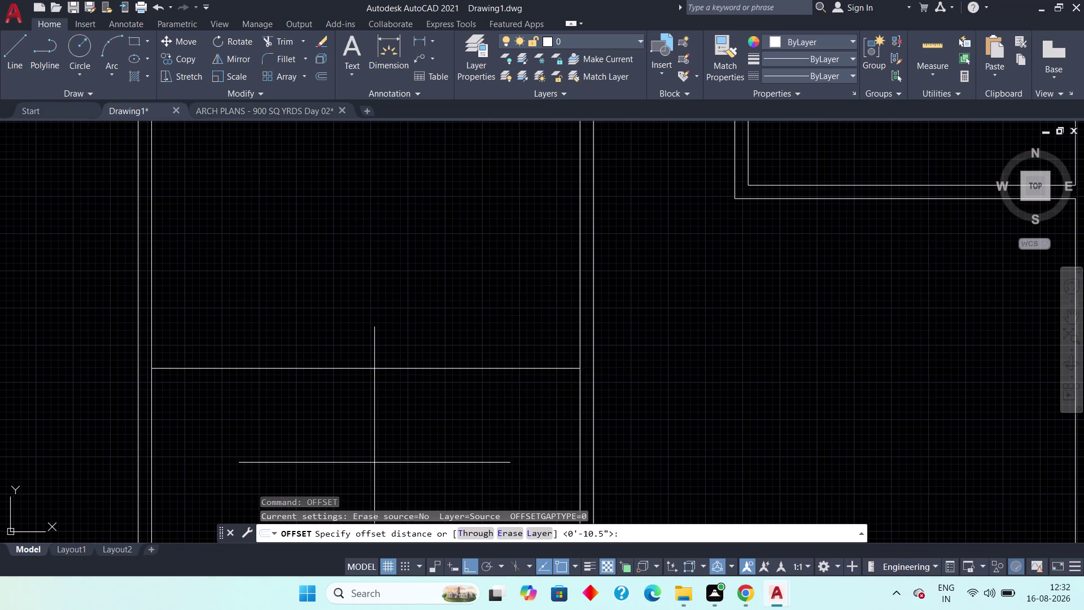
text(10.5")
key(space)
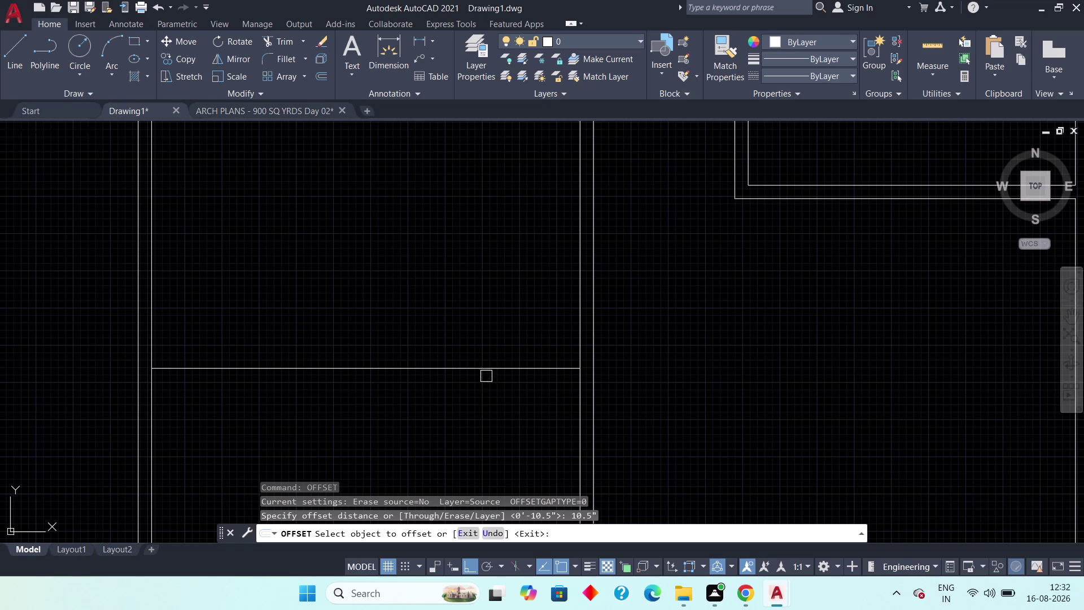
drag(484, 366, 484, 360)
click(473, 326)
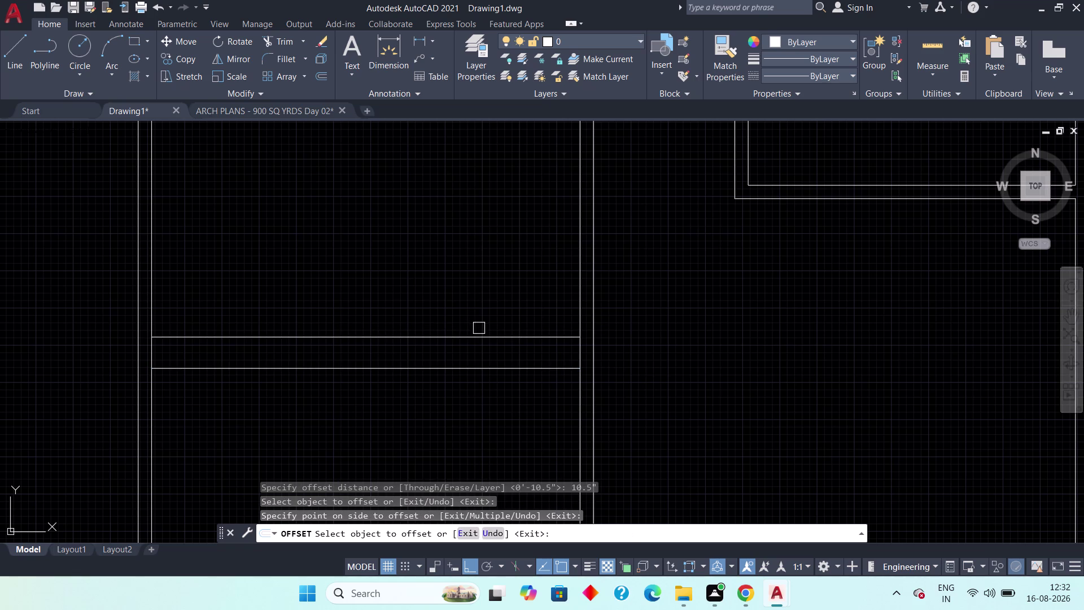
middle_drag(487, 334, 442, 374)
scroll(down, 3)
scroll(up, 3)
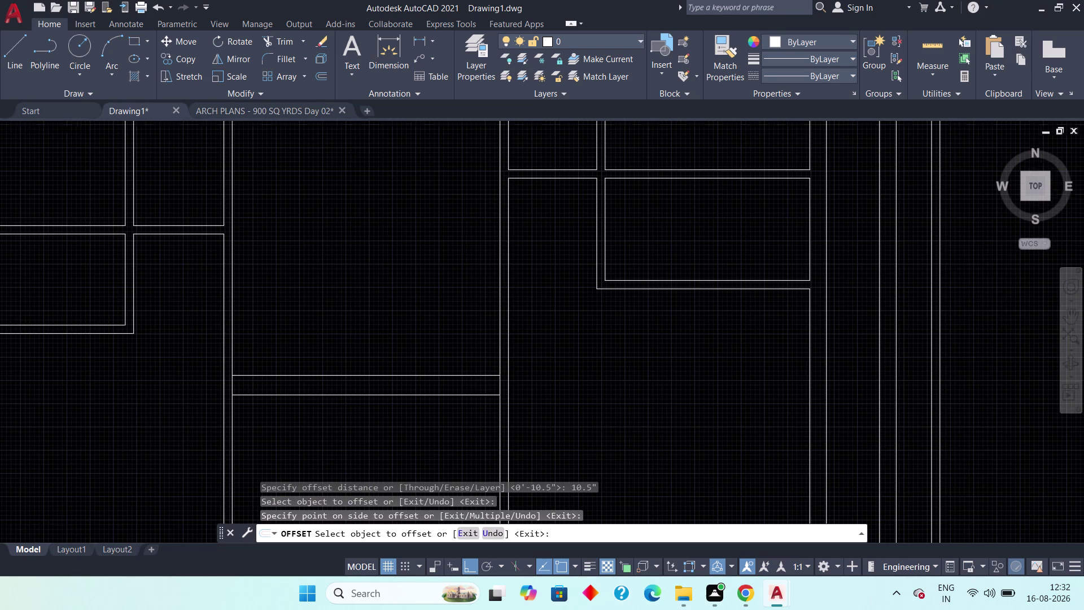
scroll(up, 3)
middle_drag(483, 392, 482, 397)
key(Escape)
key(Escape)
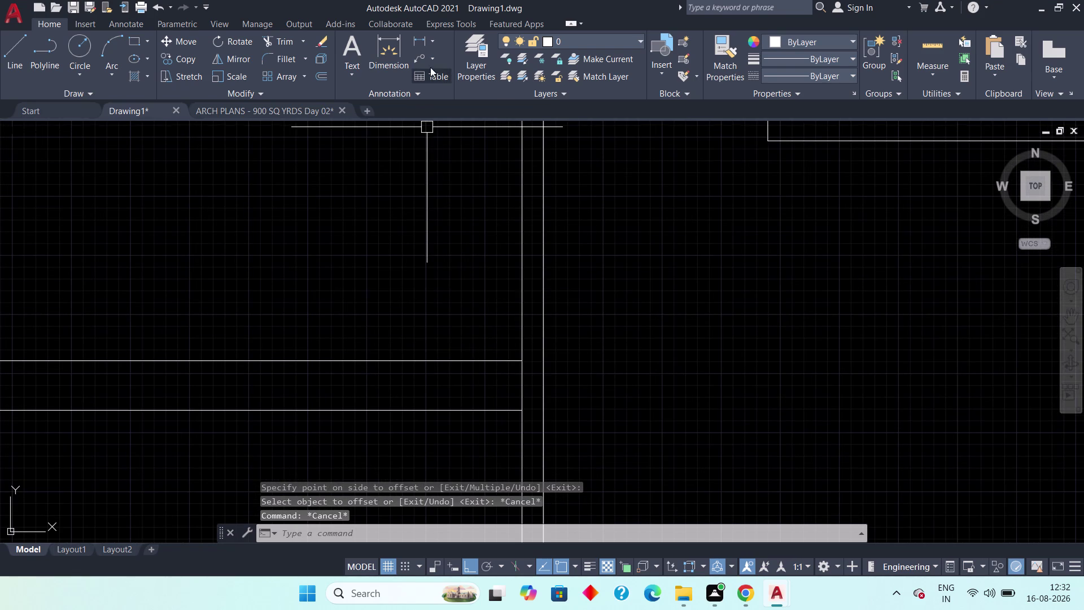
click(420, 40)
click(518, 407)
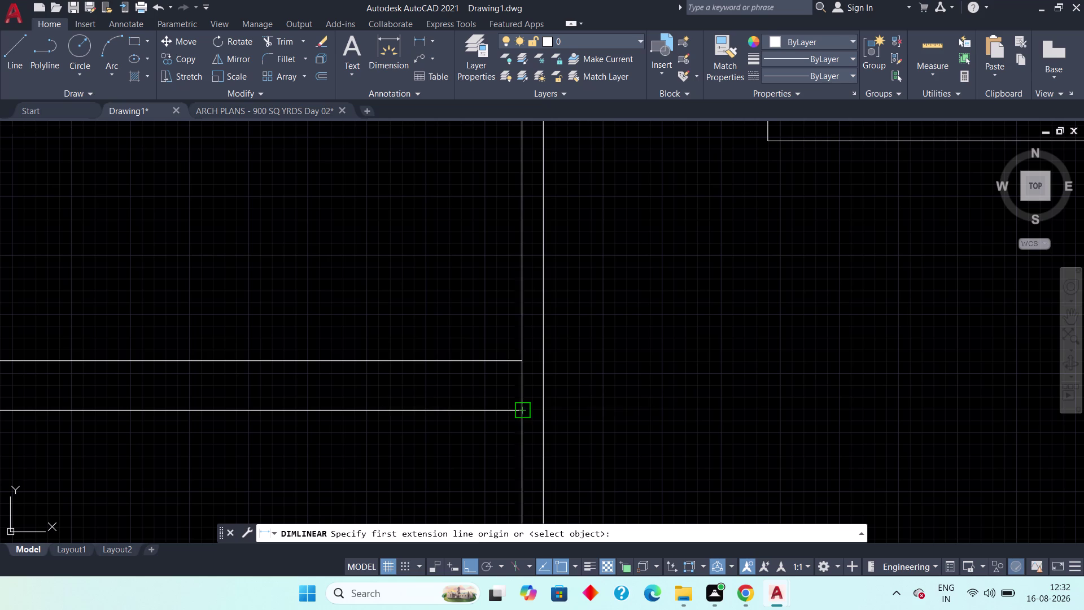
click(519, 364)
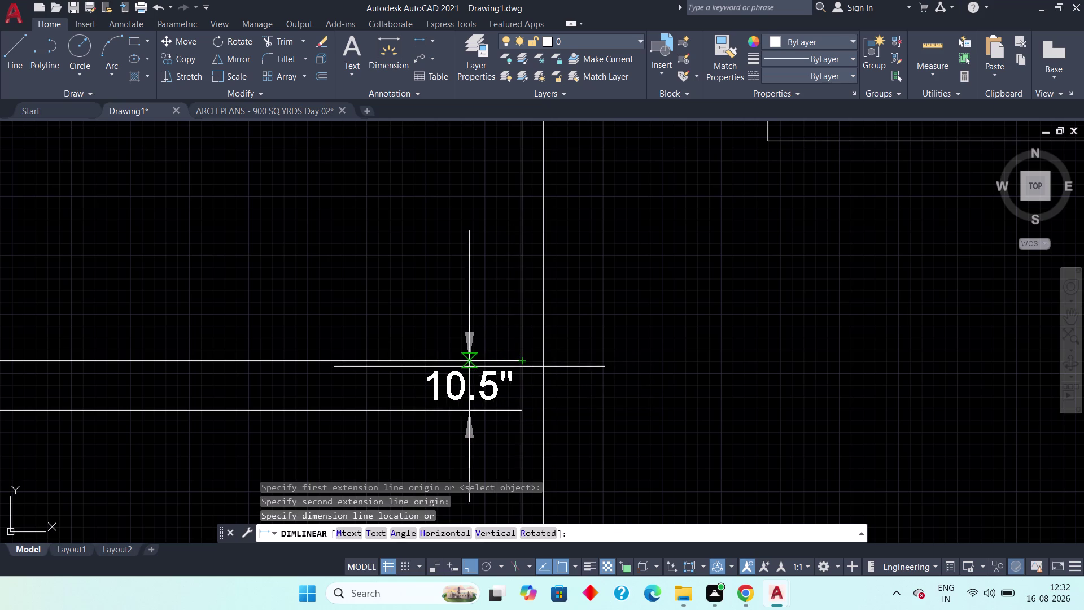
click(450, 364)
scroll(down, 3)
scroll(down, 3)
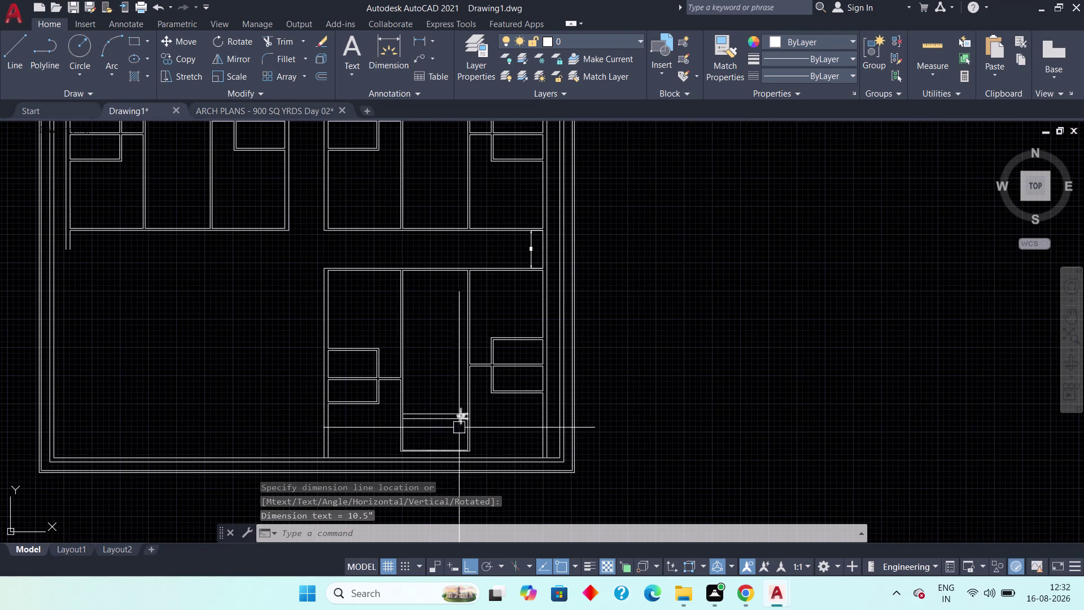
scroll(up, 3)
scroll(up, 3)
key(Escape)
key(Escape)
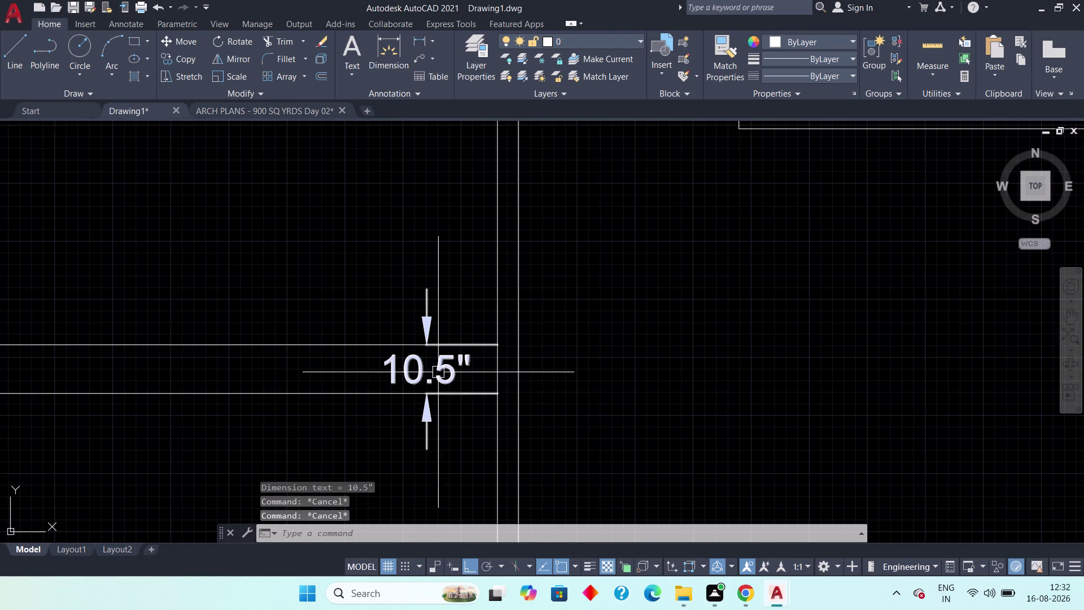
click(438, 372)
key(Delete)
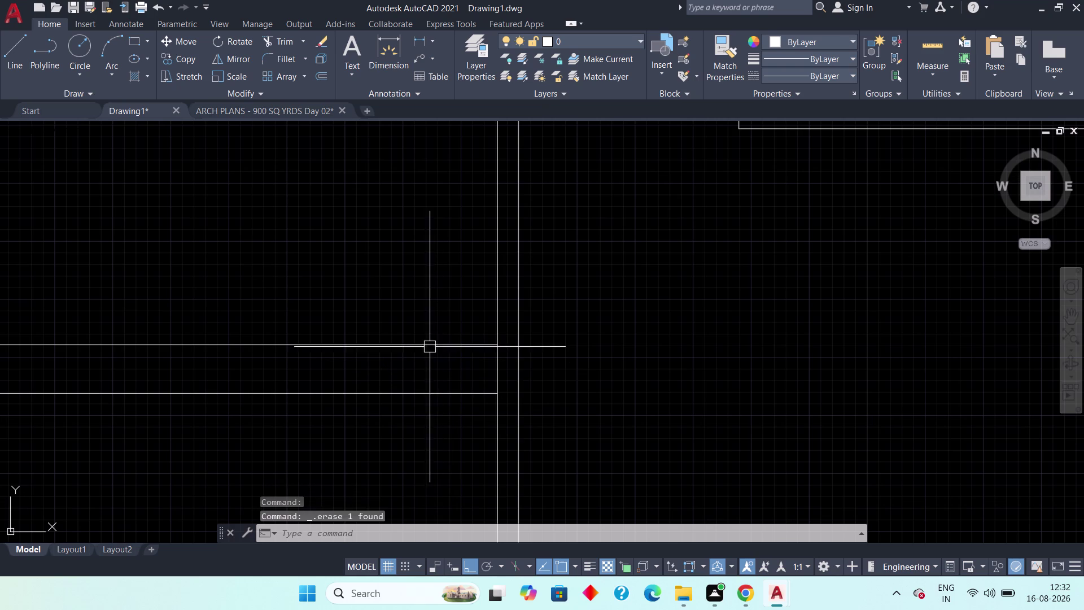
click(429, 347)
key(Delete)
scroll(down, 3)
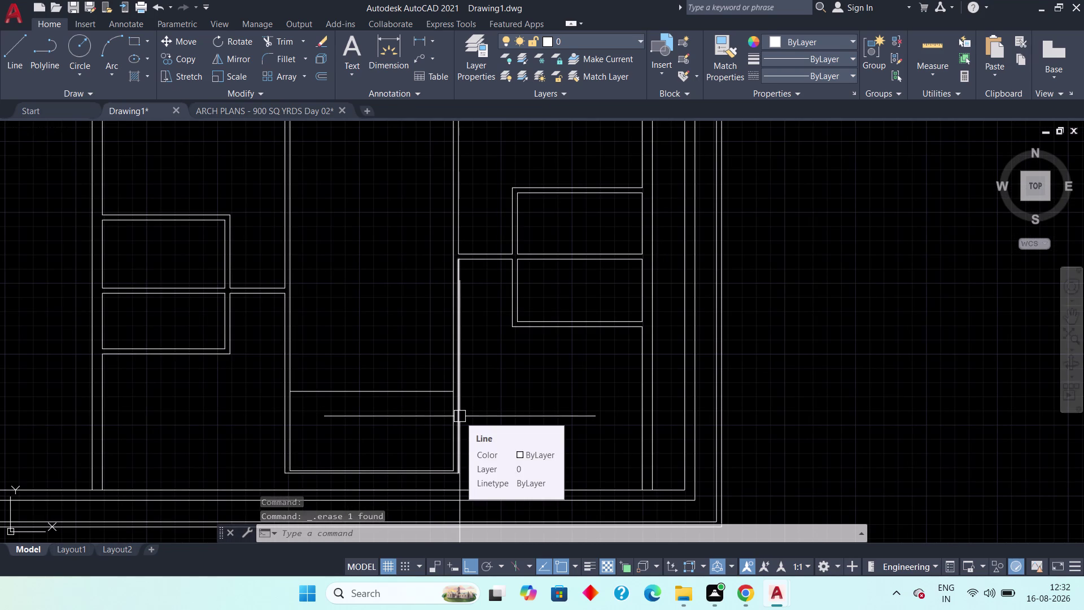
key(Escape)
key(Escape)
key(Escape)
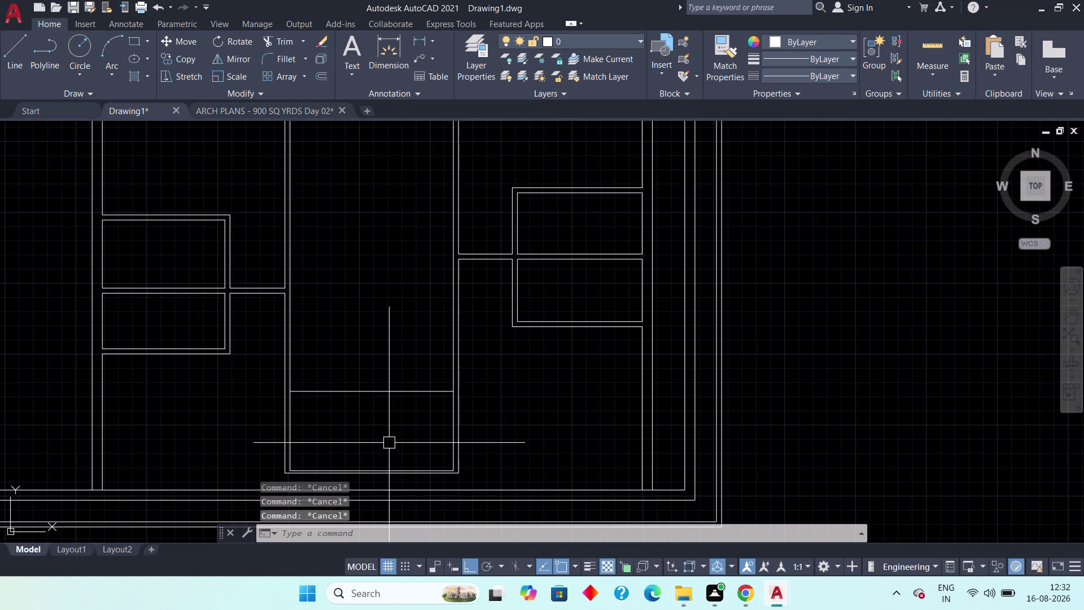
Offset the lower room's top wall line 4.5" upward to form a thinner wall.
text(off)
key(space)
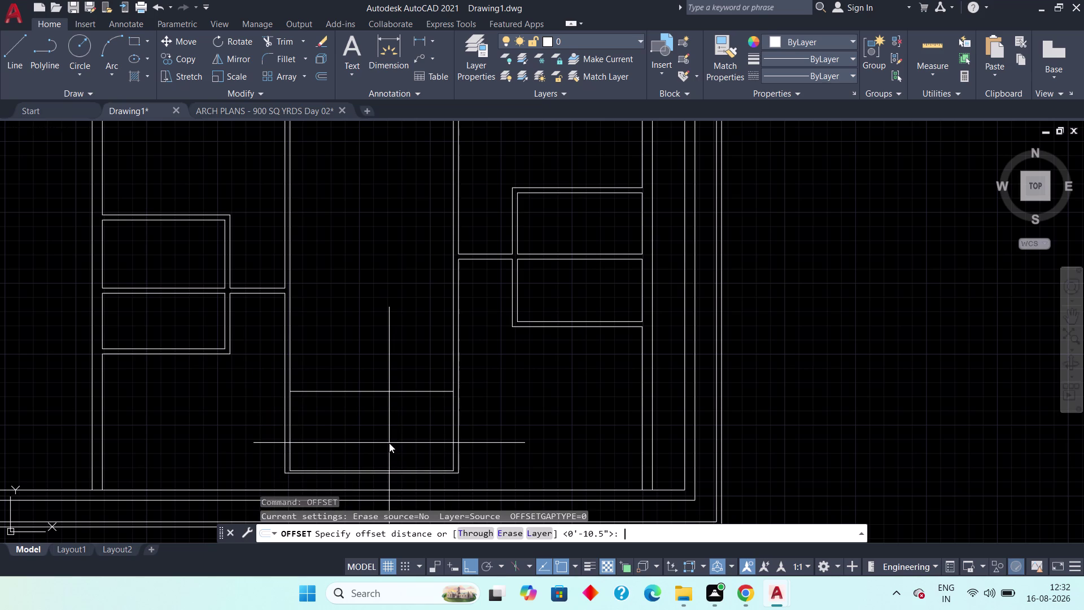
text(4.5)
text(")
key(space)
scroll(up, 3)
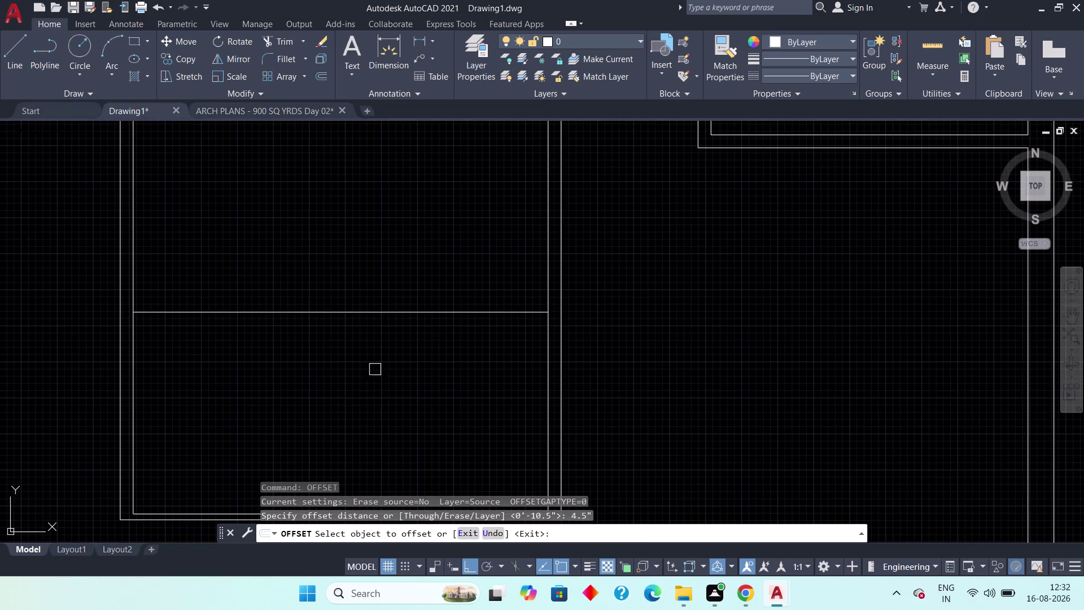
click(370, 309)
click(370, 283)
scroll(down, 3)
middle_drag(369, 325, 332, 358)
key(Escape)
key(Escape)
middle_drag(358, 354, 295, 386)
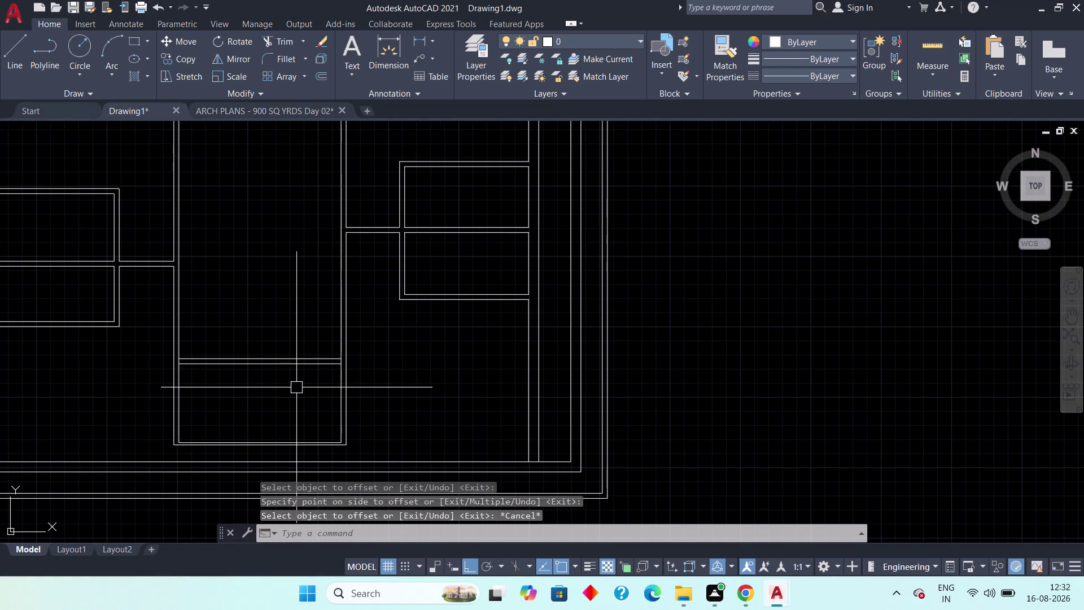
Start the Trim command (TR) to clean up the overlapping wall lines.
key(t)
key(r)
key(space)
scroll(up, 3)
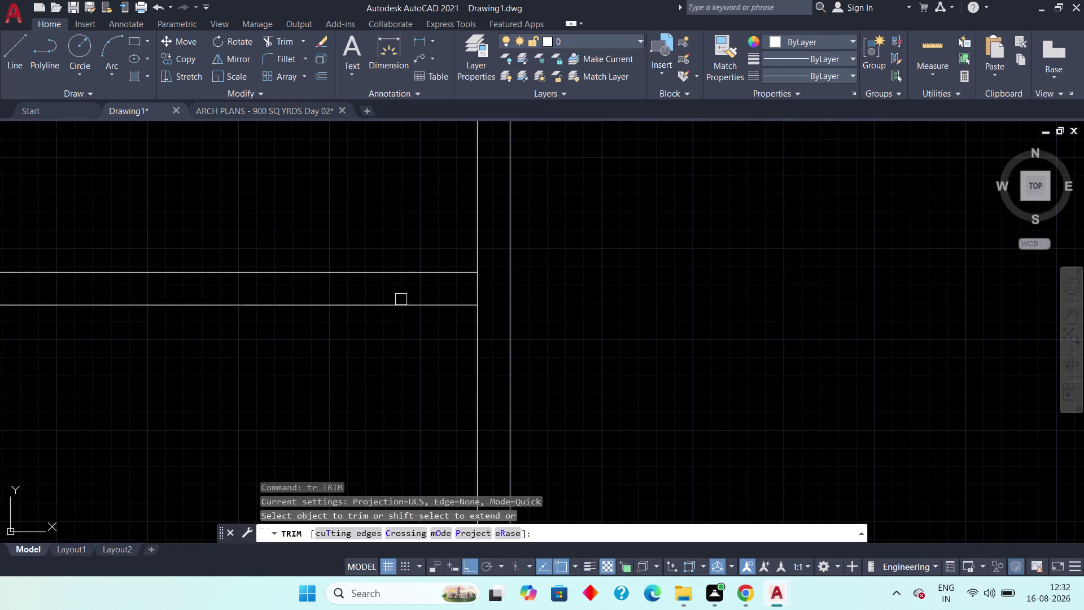
Trim away the overlapping wall segments at the lower flat's wall junction and corner.
click(472, 291)
scroll(down, 3)
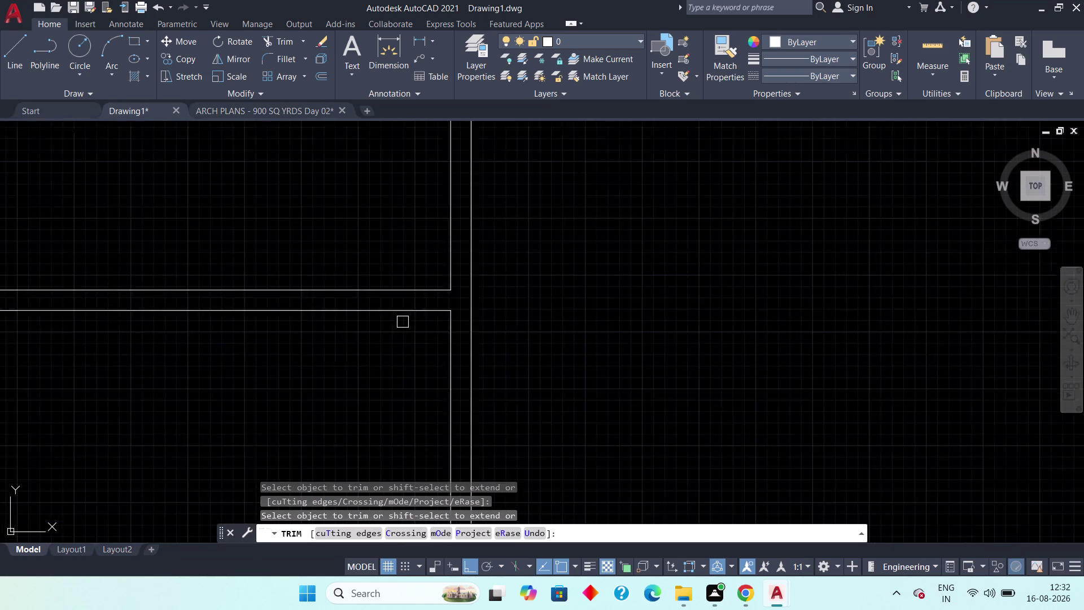
scroll(down, 3)
middle_drag(347, 380, 447, 403)
scroll(up, 3)
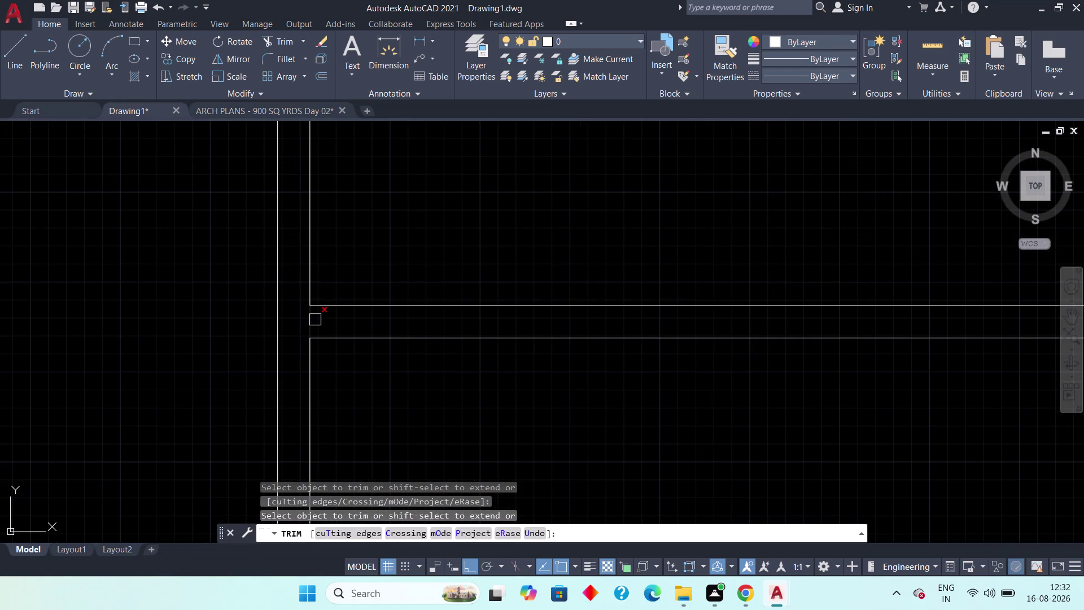
click(305, 324)
scroll(down, 3)
middle_drag(345, 401, 346, 317)
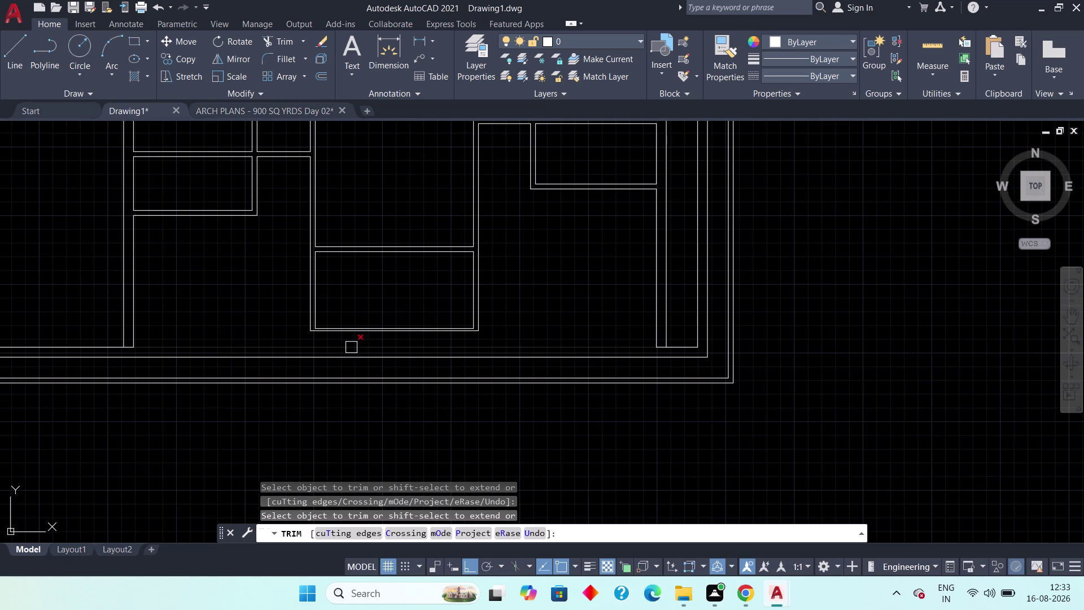
middle_drag(562, 259, 481, 345)
Trim further wall lines around the lower flat and the upper flats.
scroll(down, 3)
scroll(up, 3)
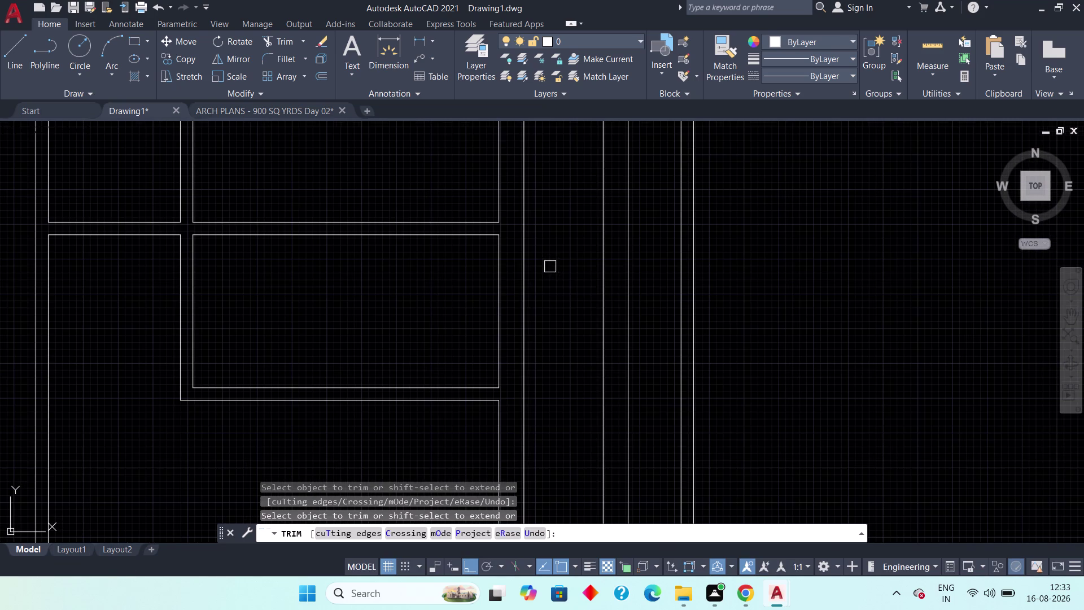
scroll(down, 3)
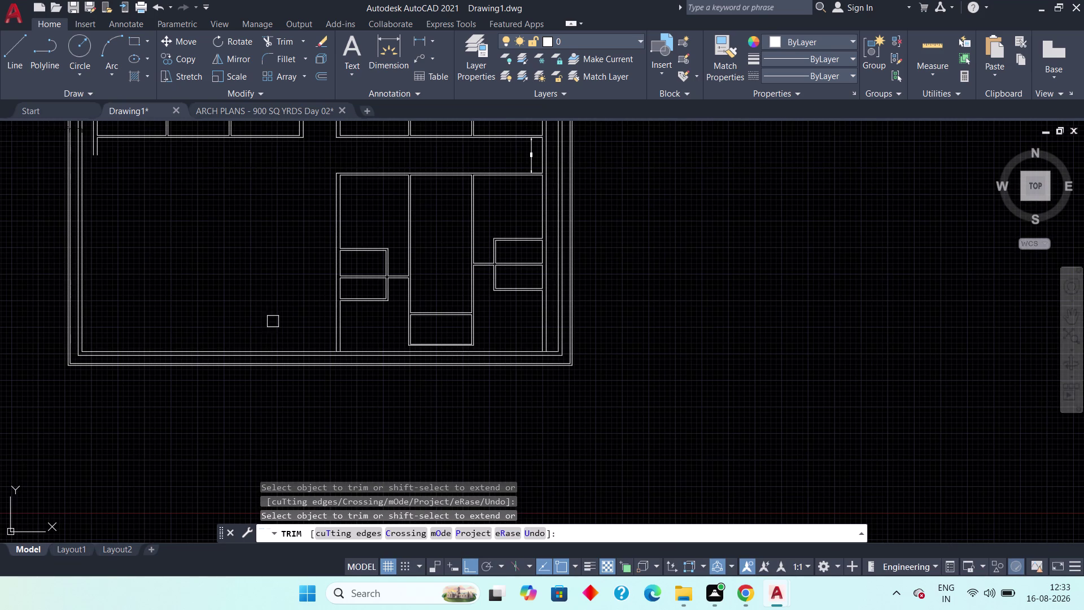
middle_drag(243, 300, 364, 461)
middle_drag(305, 399, 356, 468)
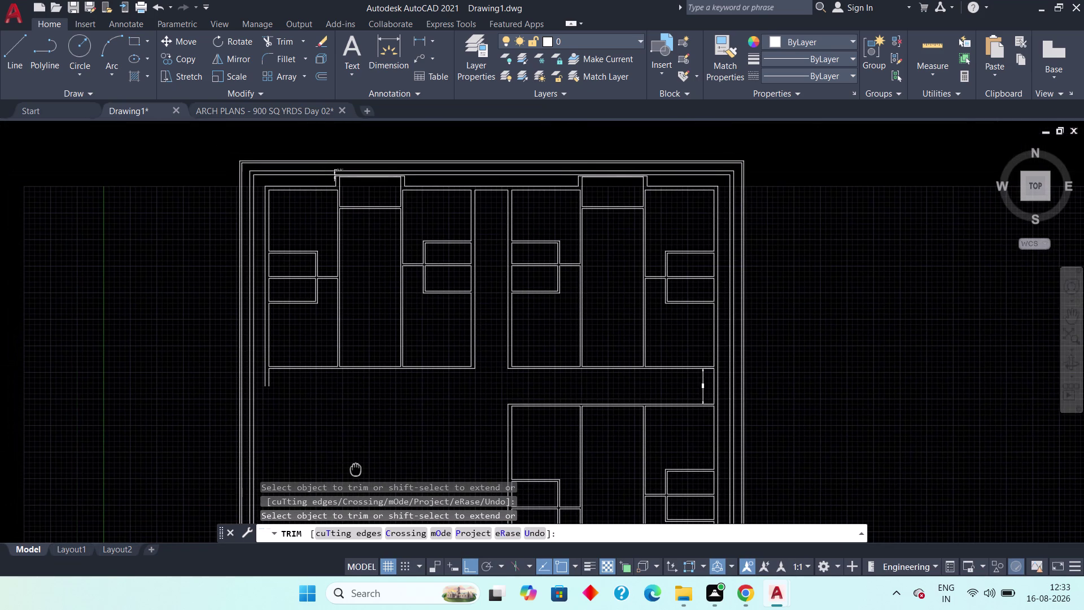
middle_drag(356, 468, 363, 475)
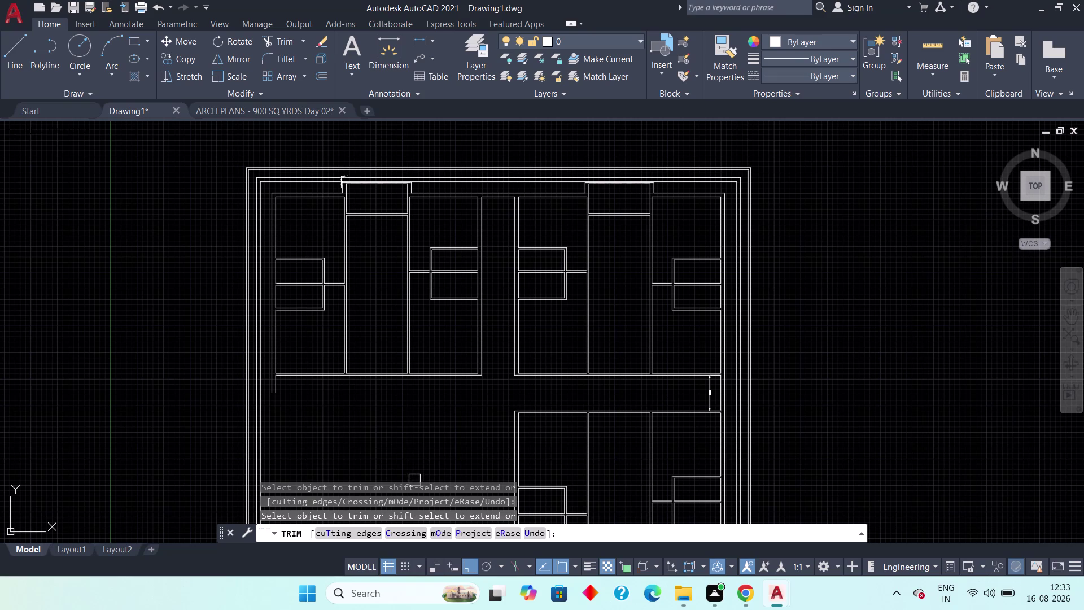
scroll(up, 3)
middle_drag(381, 253, 386, 451)
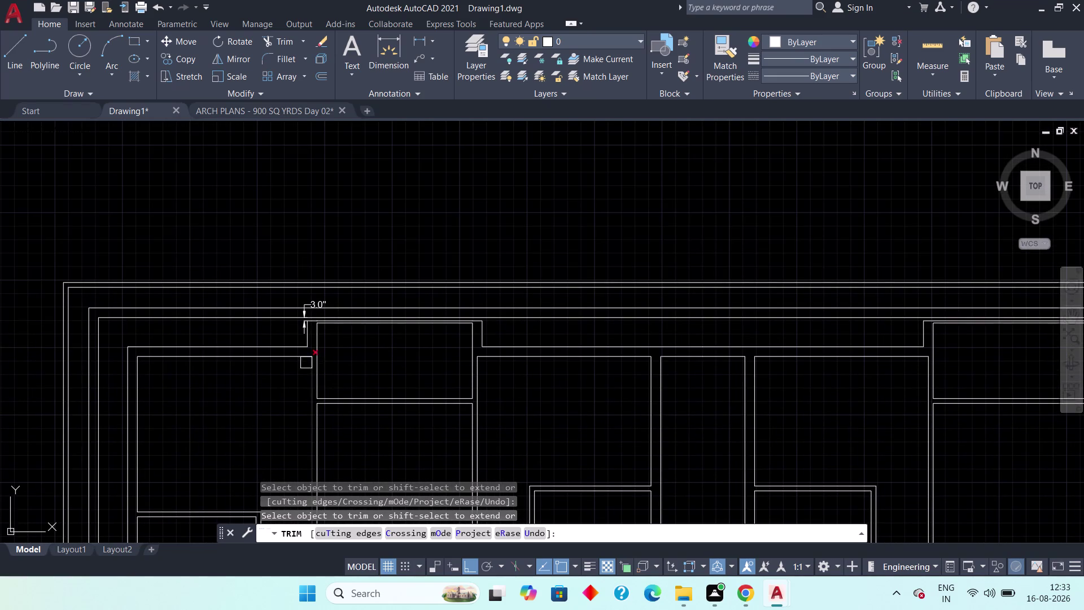
scroll(up, 3)
click(318, 317)
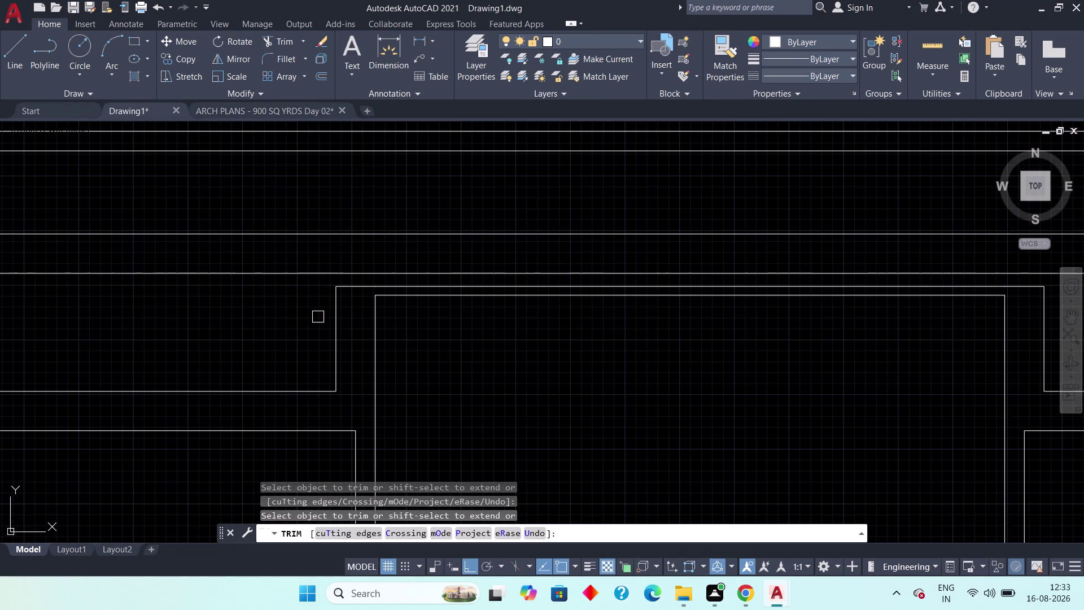
scroll(down, 3)
middle_drag(389, 368, 267, 290)
scroll(down, 3)
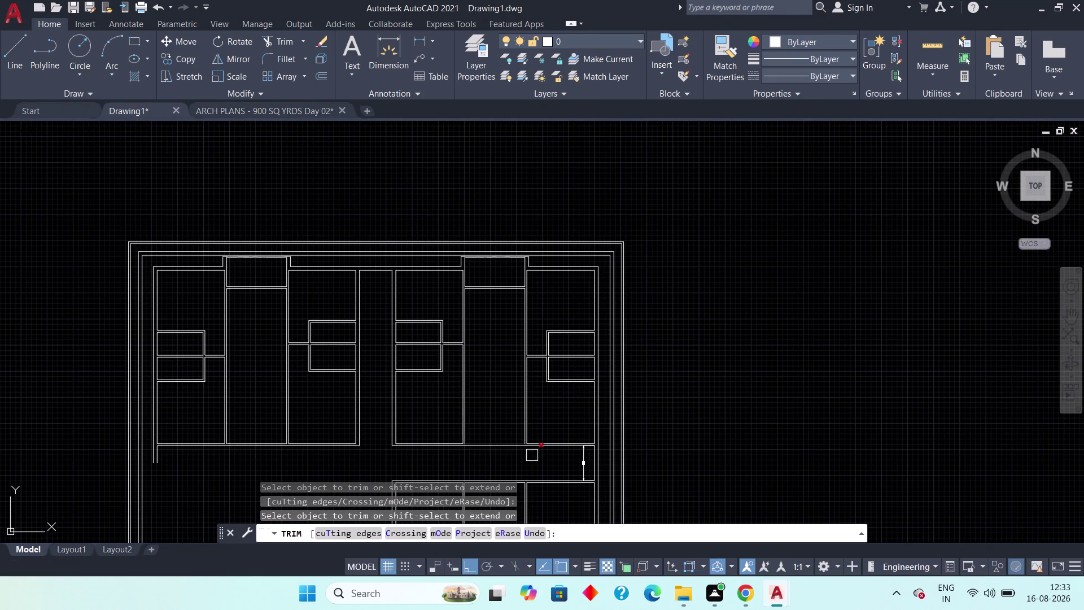
click(580, 462)
scroll(down, 3)
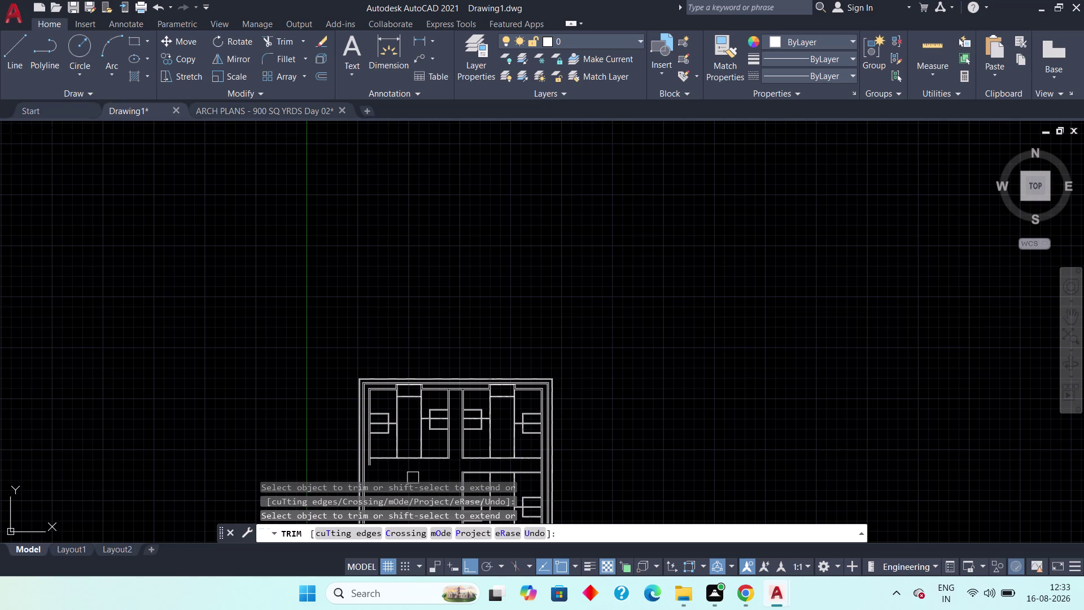
middle_drag(413, 473, 397, 338)
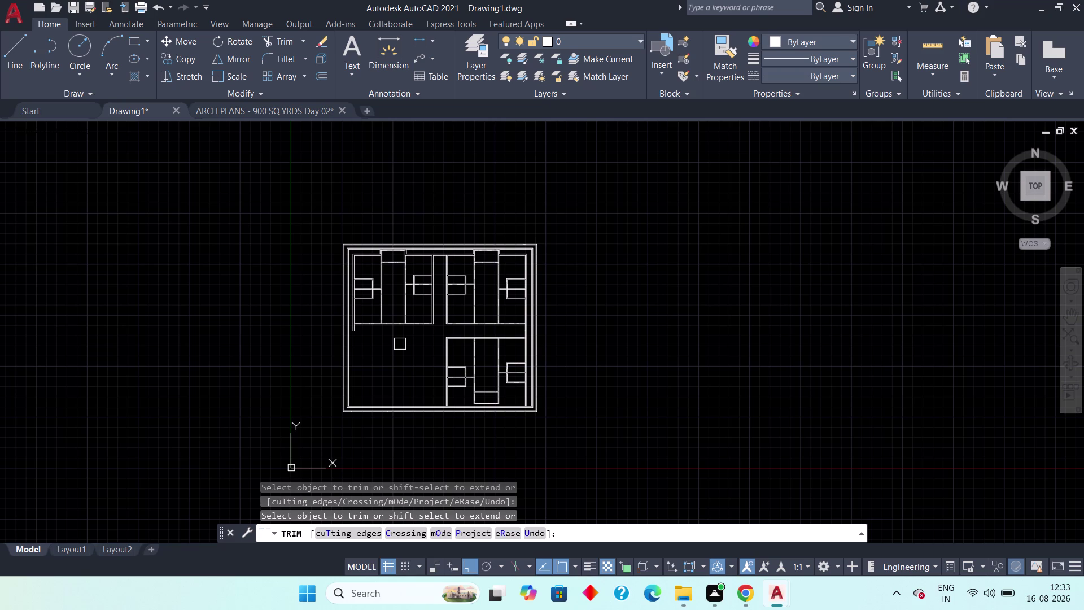
Pan across the lower flat's rooms, window openings and outer wall corner to review the walls.
scroll(up, 3)
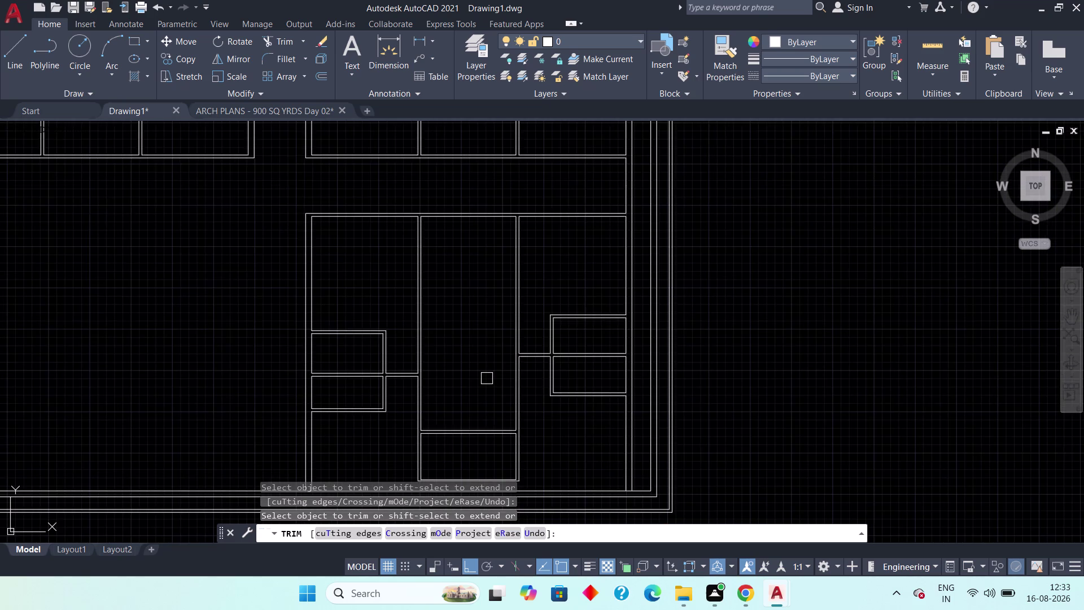
middle_drag(487, 378, 594, 351)
scroll(up, 3)
scroll(down, 3)
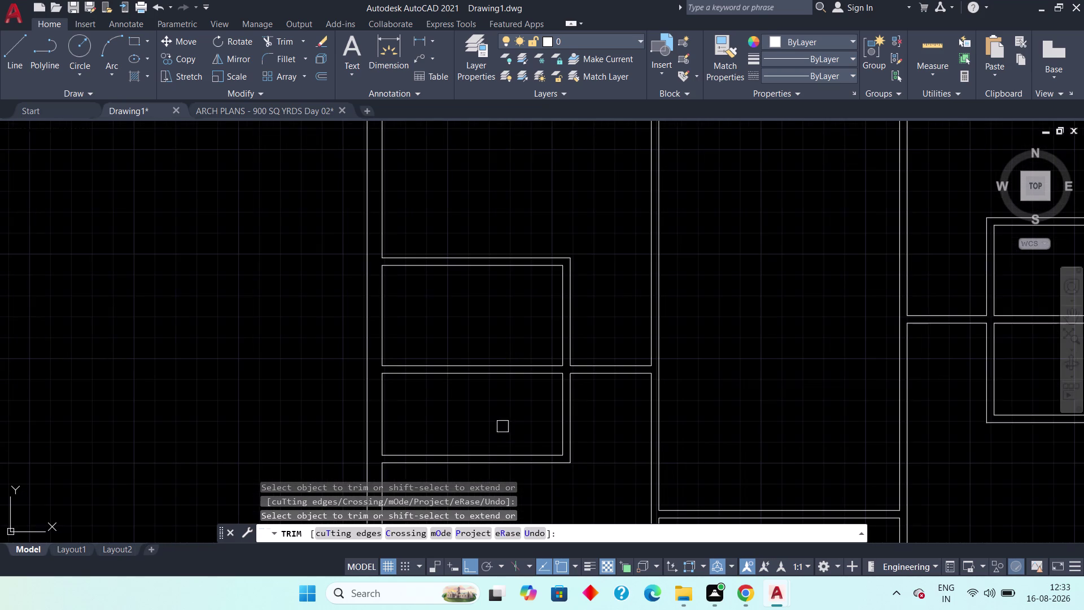
middle_drag(609, 425, 593, 291)
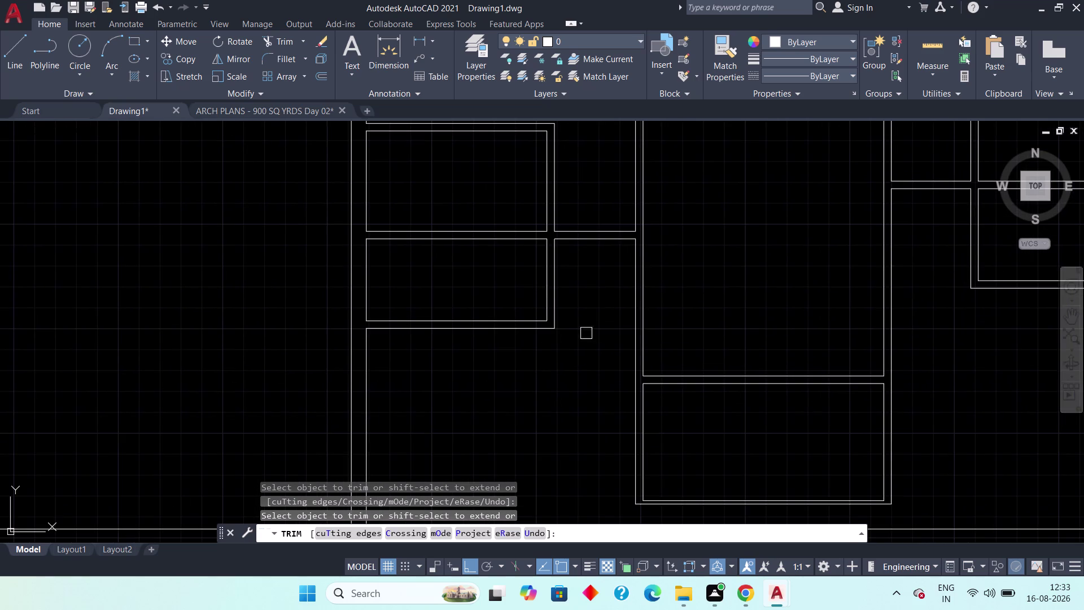
scroll(down, 3)
scroll(up, 3)
middle_drag(647, 412, 639, 217)
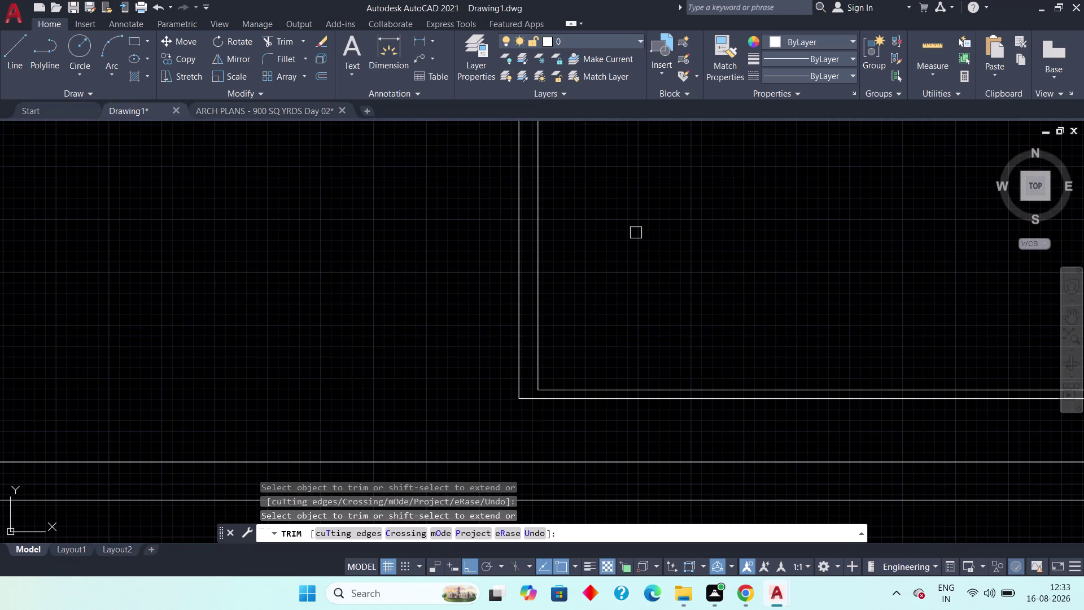
scroll(down, 3)
middle_drag(689, 249, 626, 341)
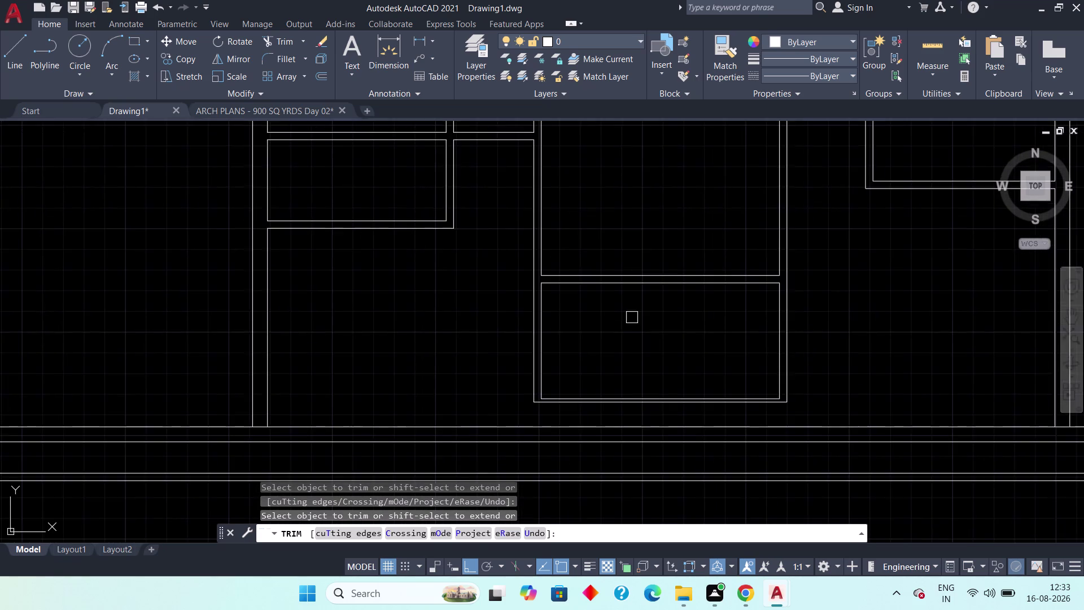
scroll(down, 3)
scroll(down, 3)
middle_drag(647, 219, 604, 363)
middle_drag(614, 328, 602, 413)
scroll(down, 3)
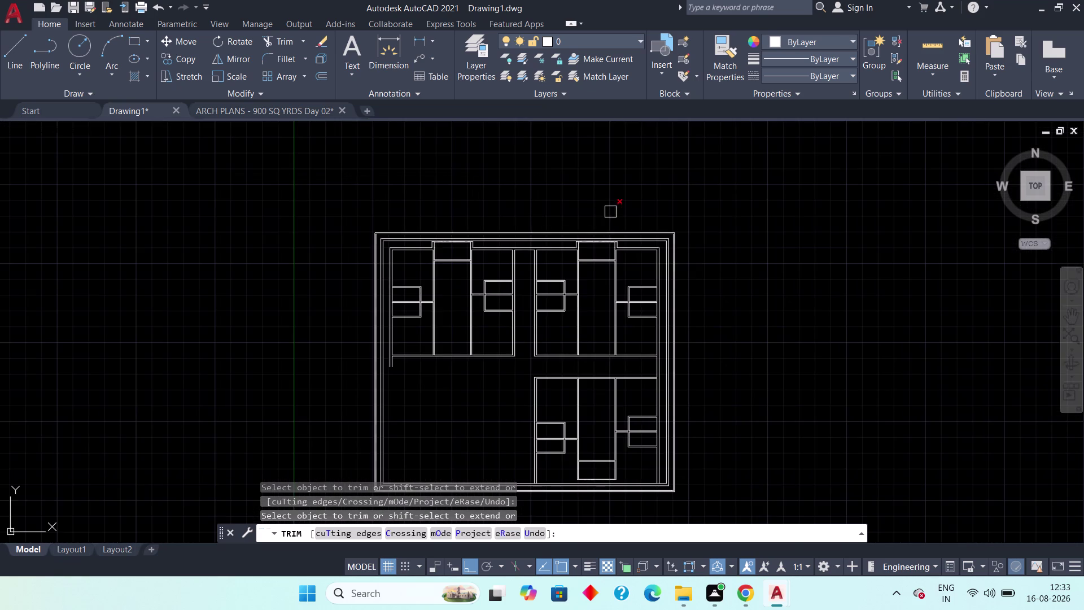
scroll(up, 3)
scroll(down, 3)
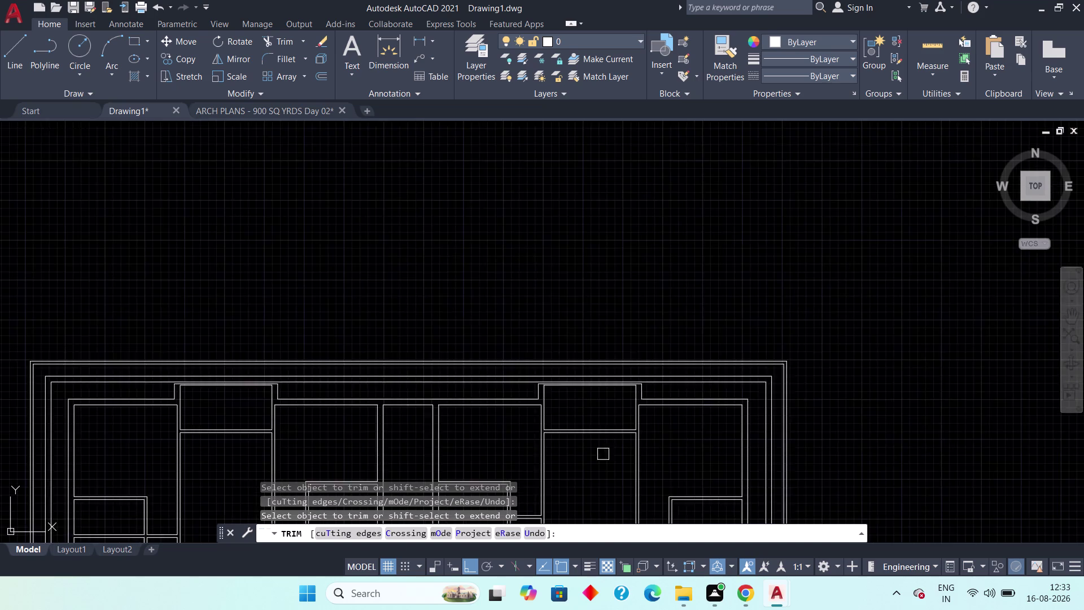
scroll(down, 3)
middle_drag(595, 465, 598, 115)
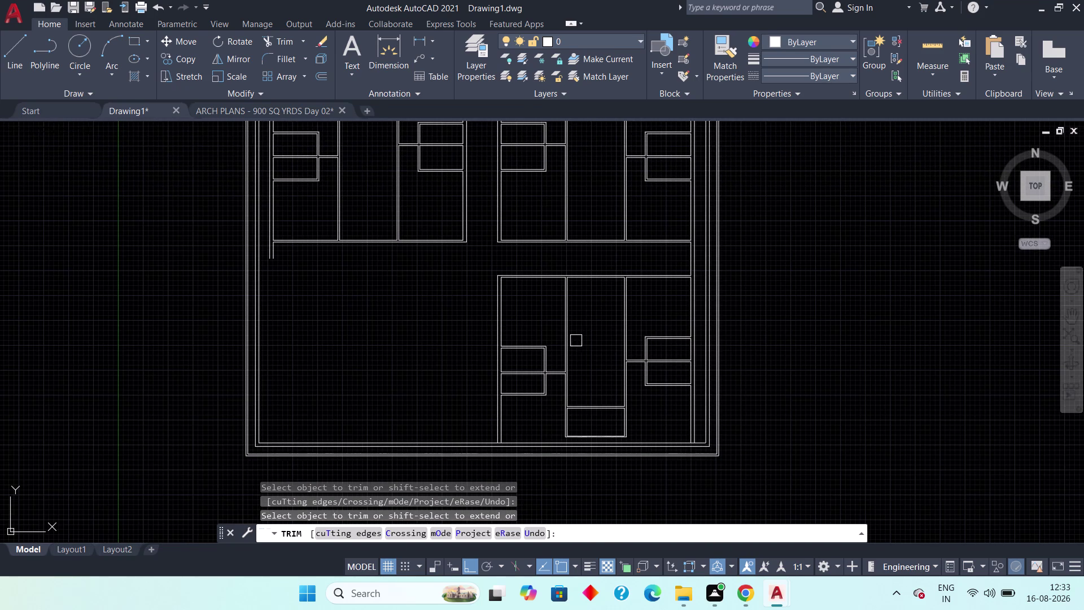
middle_drag(588, 335, 564, 360)
scroll(up, 3)
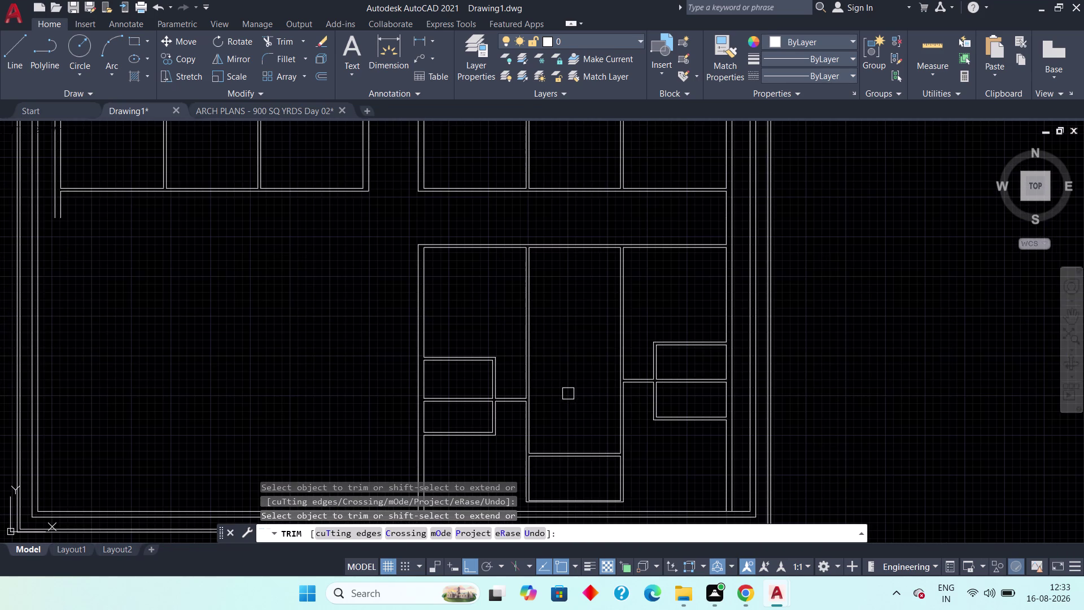
middle_drag(565, 382, 522, 322)
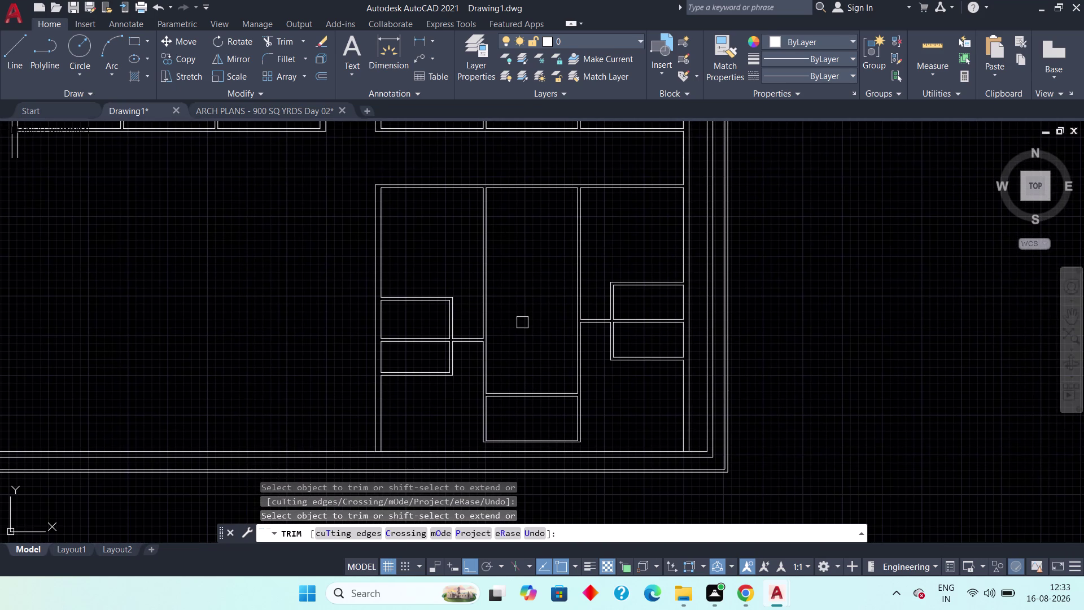
middle_drag(529, 346, 545, 319)
scroll(up, 3)
middle_drag(557, 328, 573, 341)
scroll(down, 3)
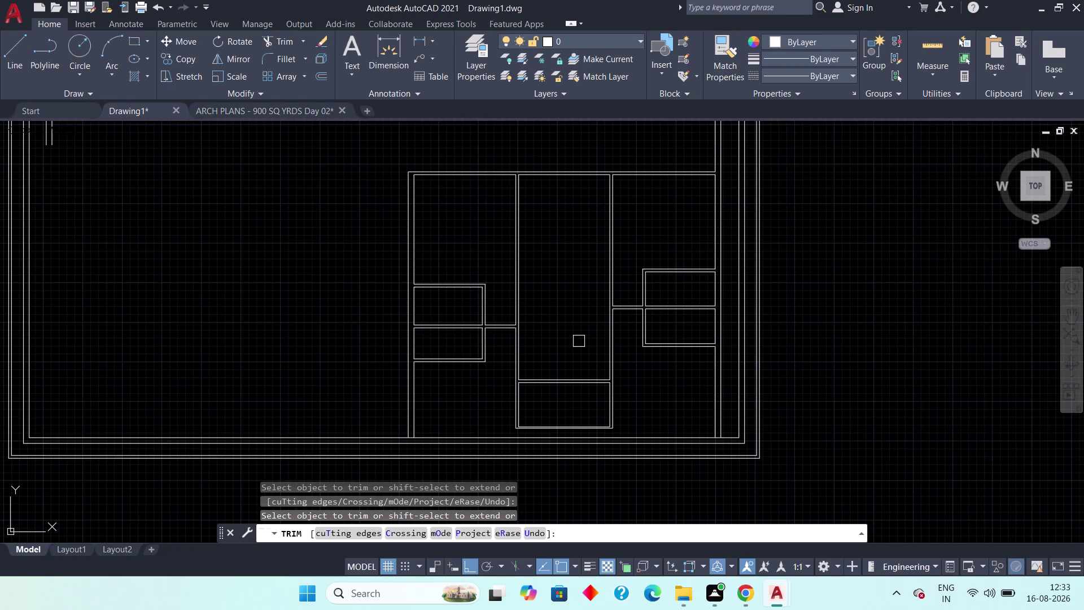
Cancel Trim, recentre the wall plan, and view the ARCH PLANS - 900 SQ YRDS Day 02 ground floor.
key(Escape)
key(Escape)
scroll(down, 3)
middle_drag(572, 342, 572, 379)
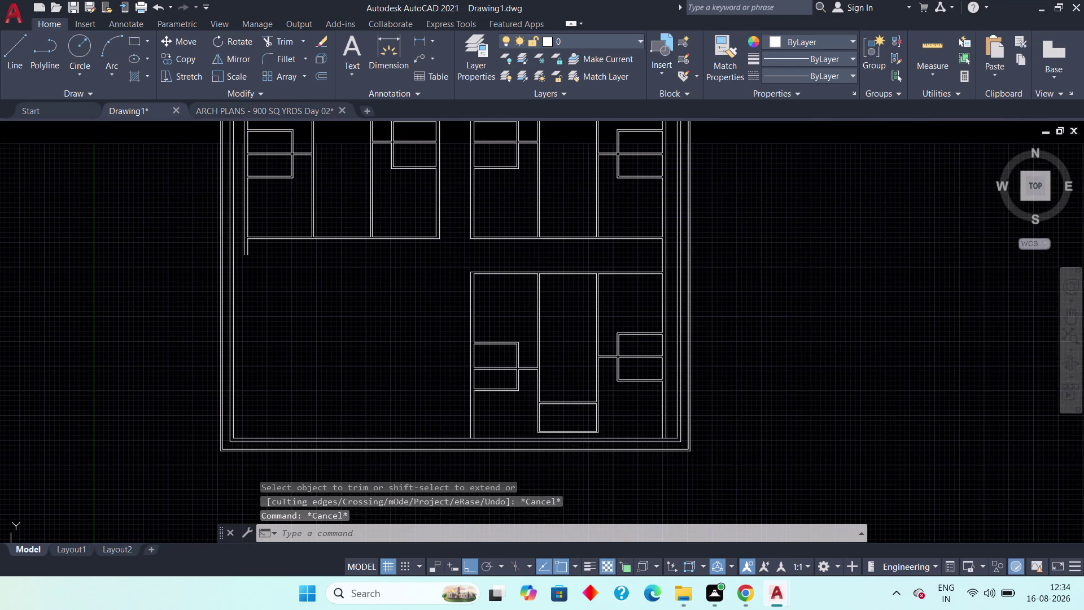
middle_drag(572, 378, 571, 387)
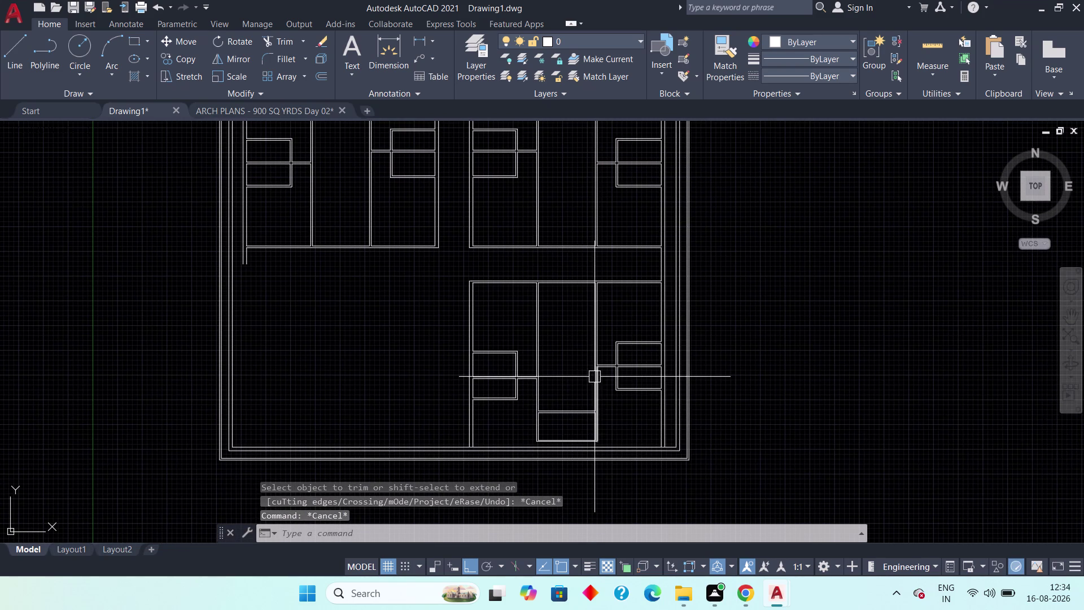
scroll(up, 3)
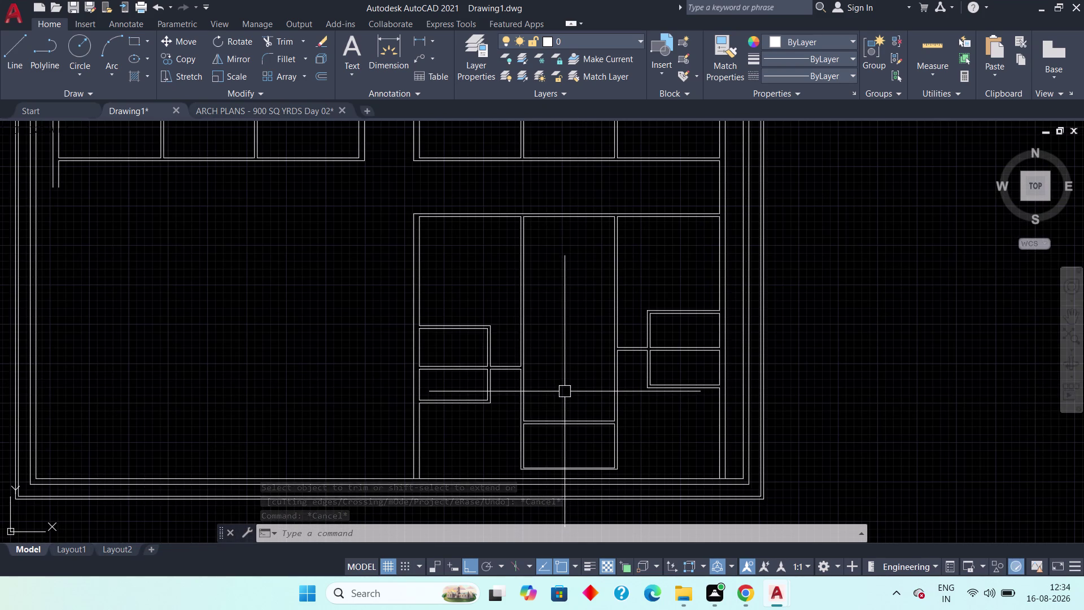
scroll(down, 3)
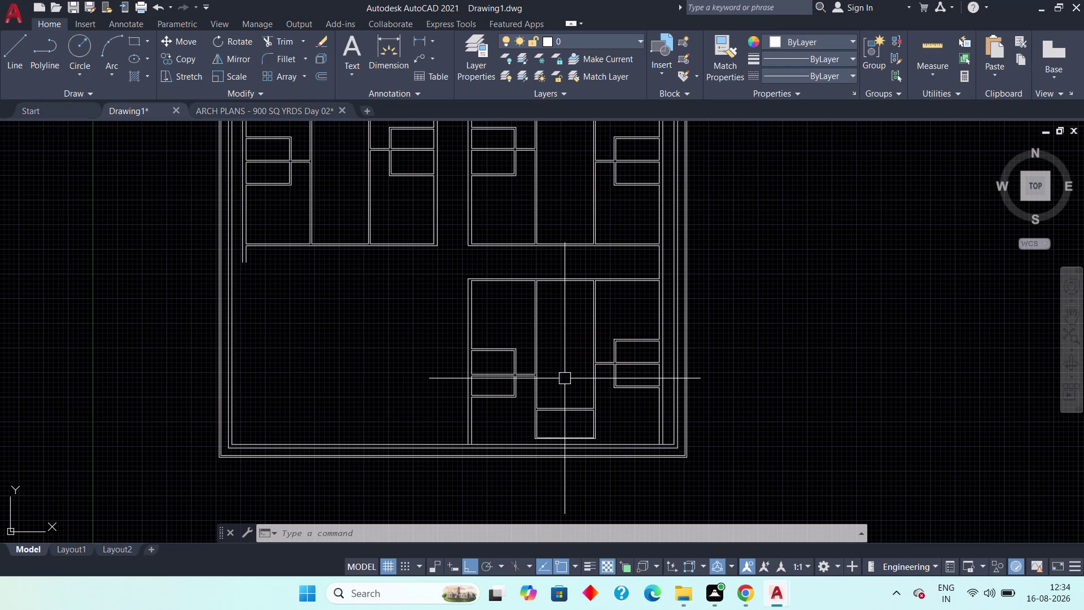
scroll(down, 3)
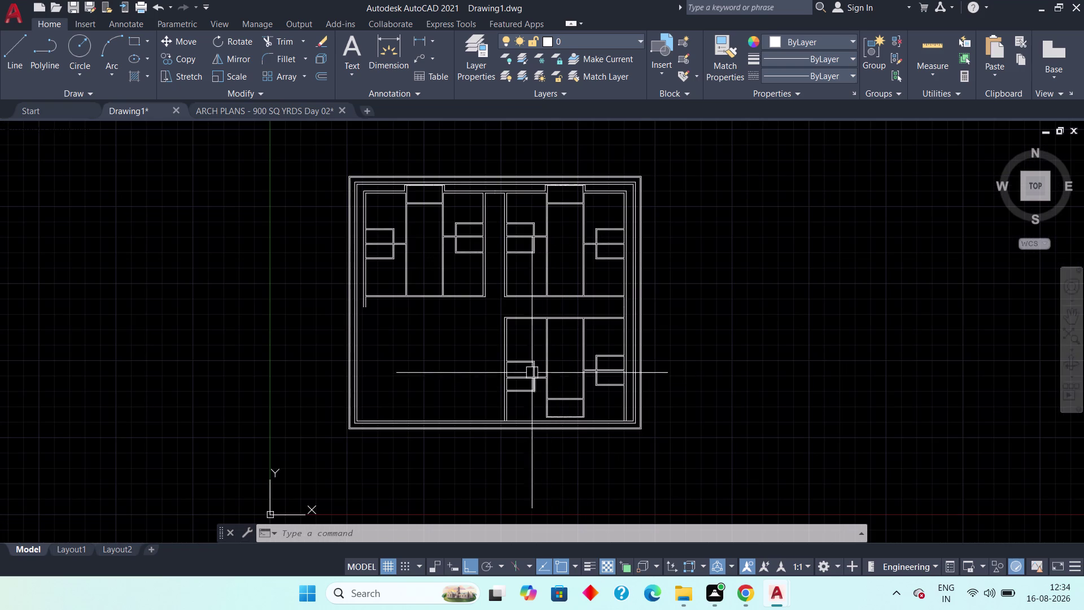
middle_drag(396, 328, 448, 386)
click(236, 109)
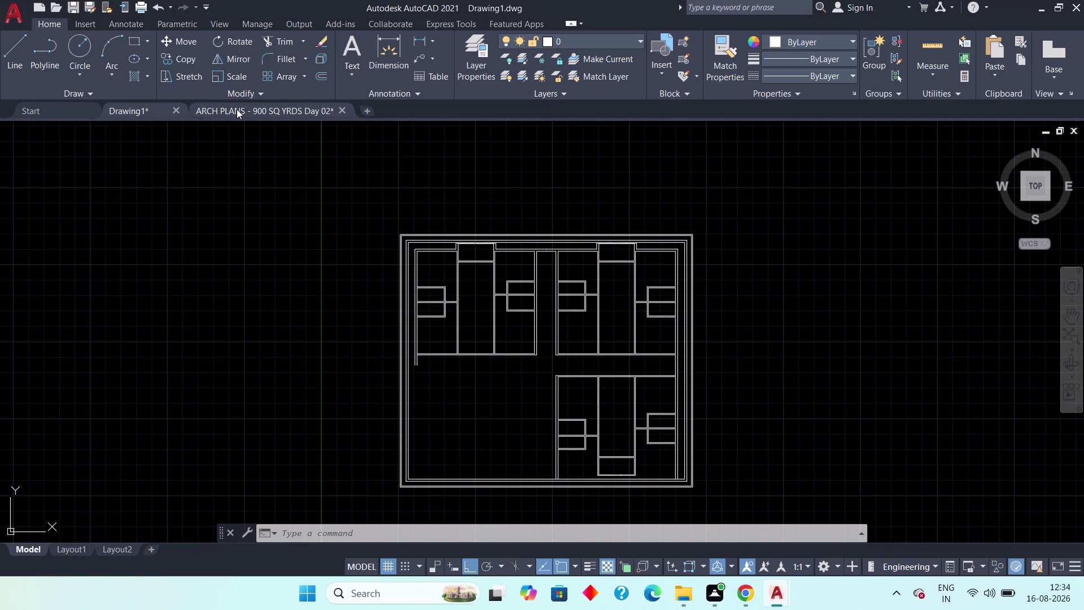
middle_drag(322, 339, 411, 182)
Inspect the reference ramp, parking, bedrooms and entry wall, then return to Drawing1.
scroll(down, 3)
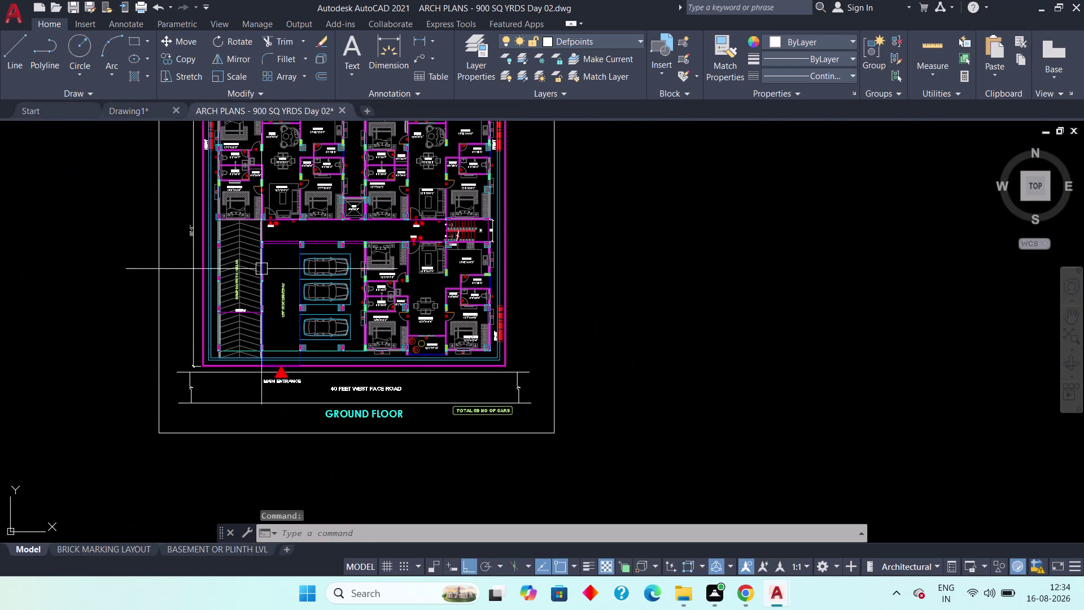
scroll(up, 3)
middle_drag(264, 316, 282, 228)
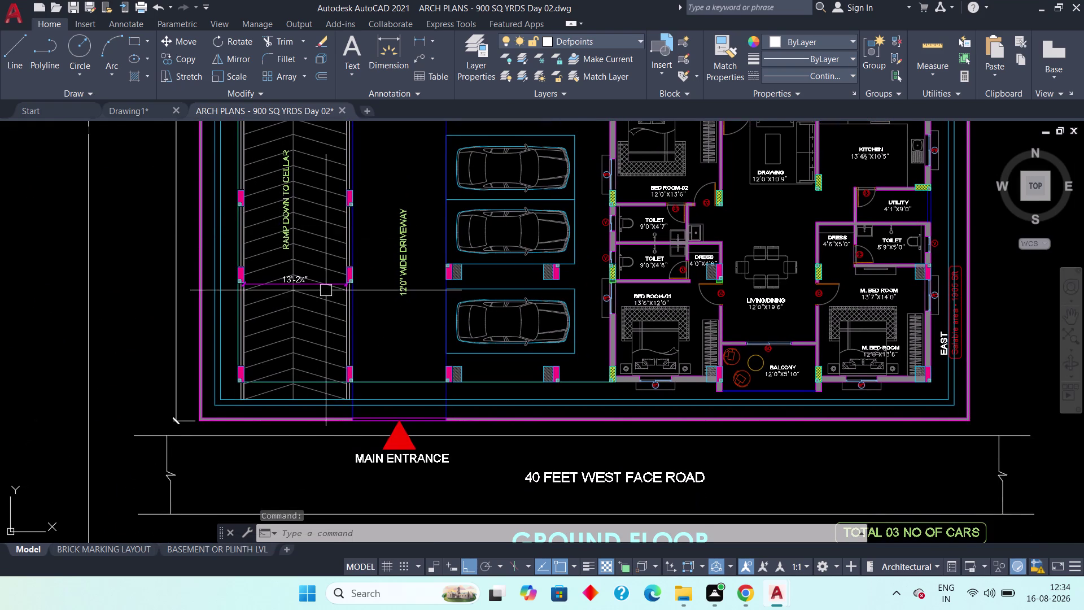
scroll(down, 3)
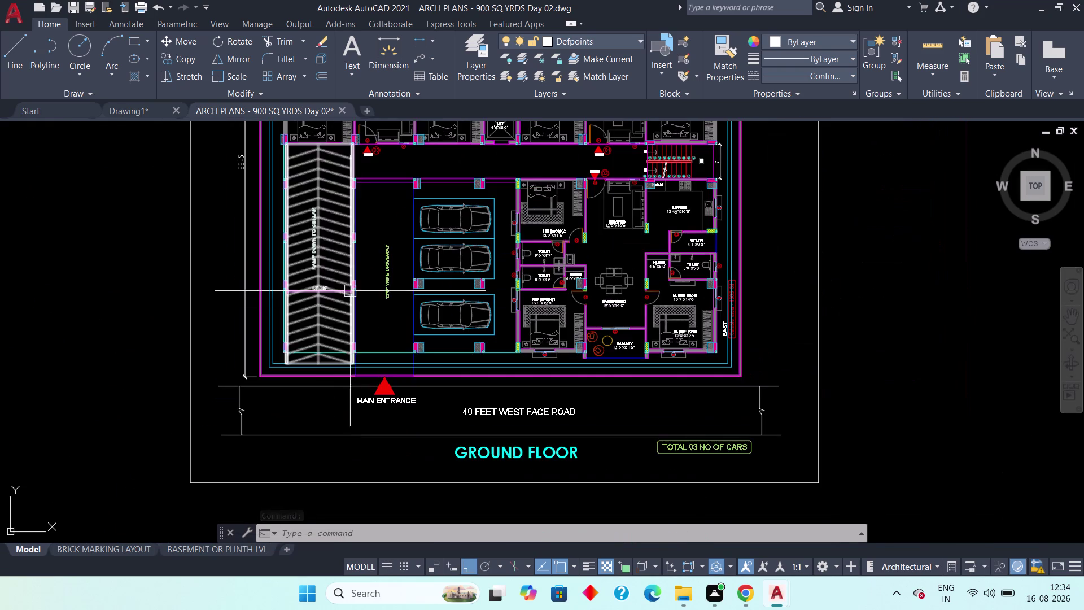
middle_drag(329, 252, 328, 361)
middle_drag(306, 252, 291, 355)
scroll(up, 3)
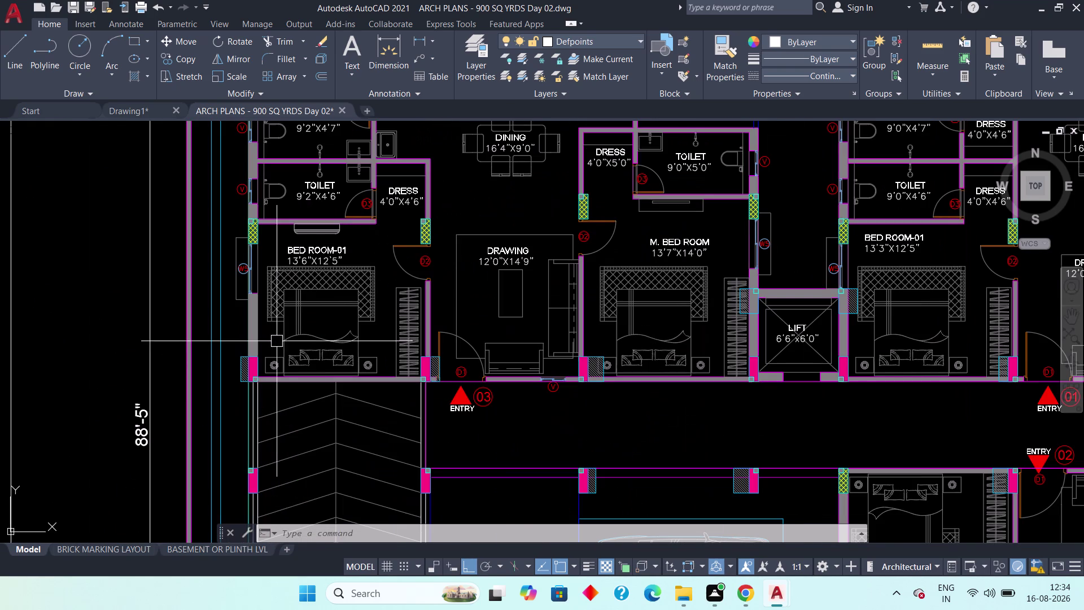
scroll(down, 3)
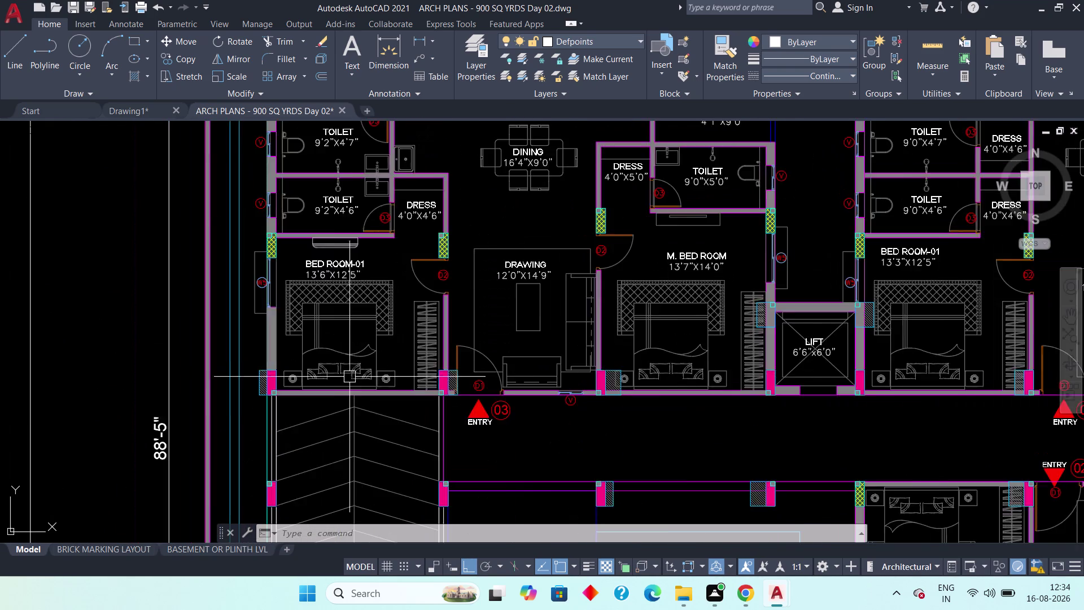
scroll(down, 3)
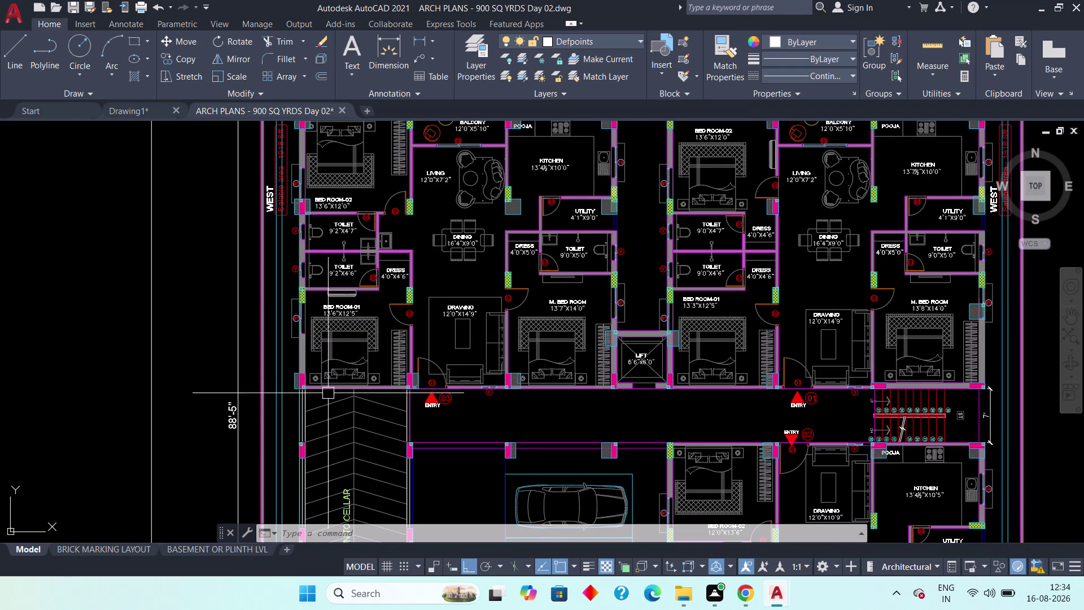
middle_drag(419, 403, 410, 371)
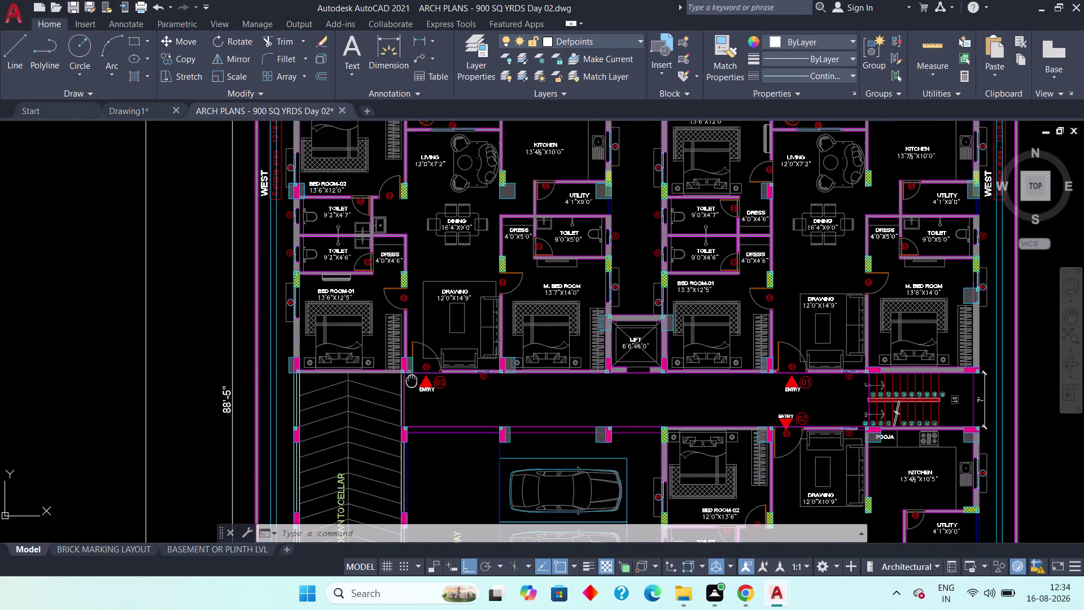
middle_drag(410, 371, 405, 331)
scroll(up, 3)
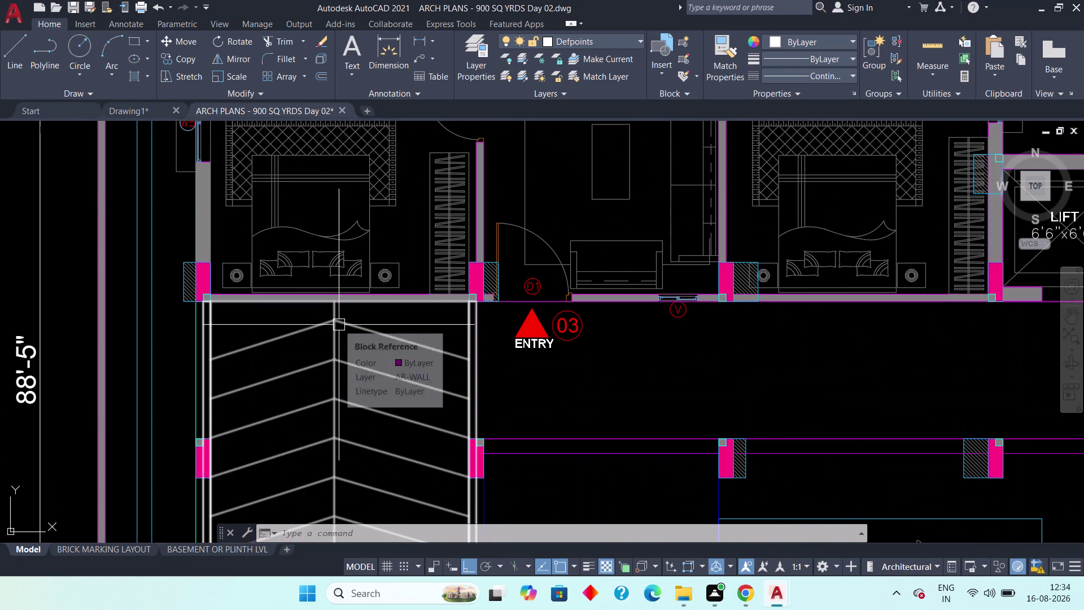
click(120, 106)
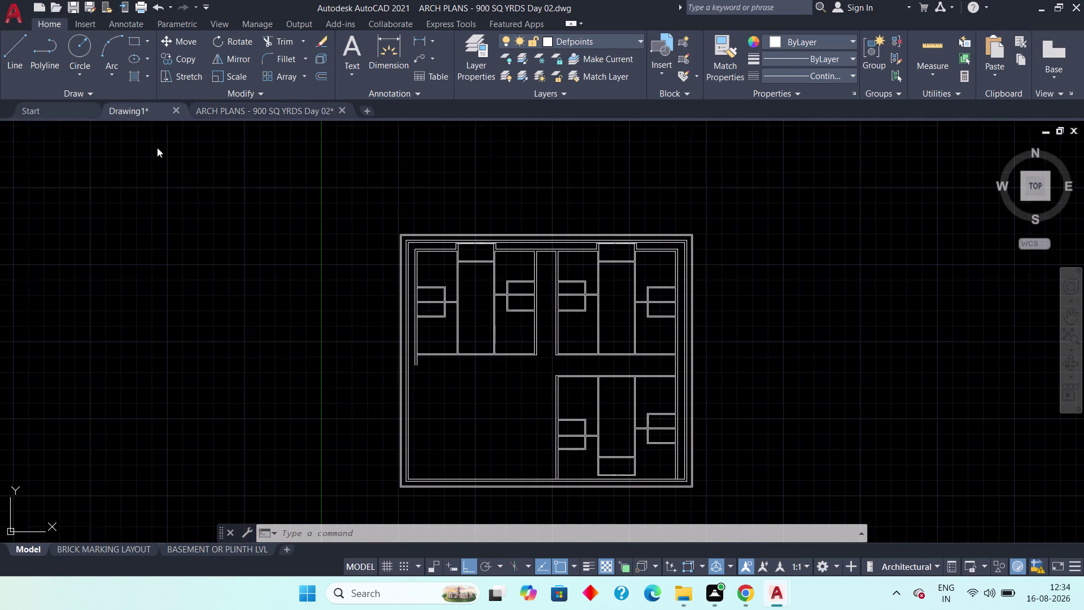
Zoom in on the left inner corner and delete the stray short vertical line.
scroll(up, 3)
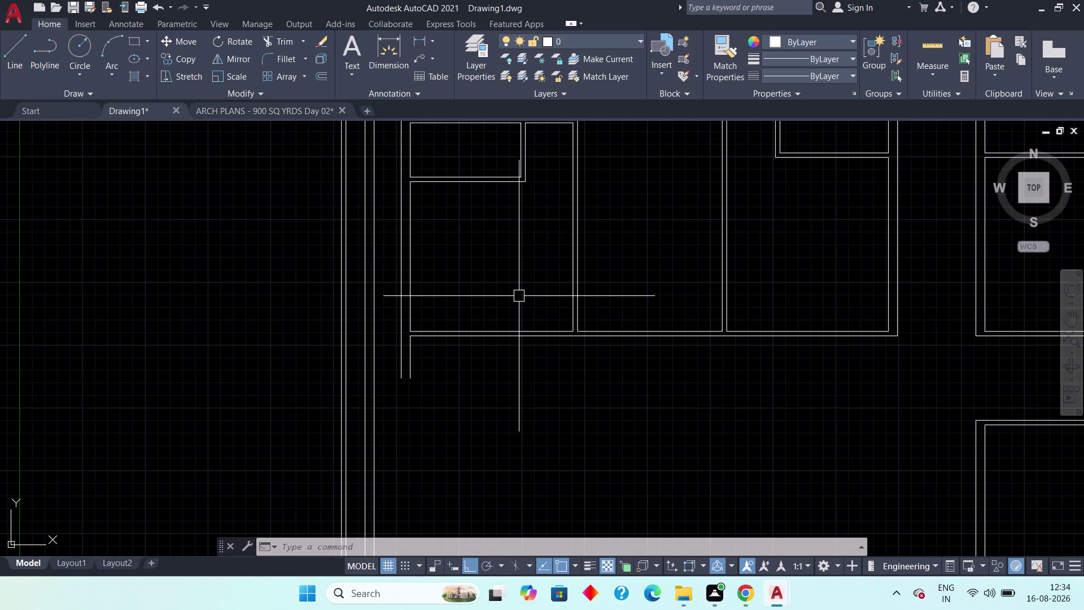
scroll(up, 3)
click(389, 365)
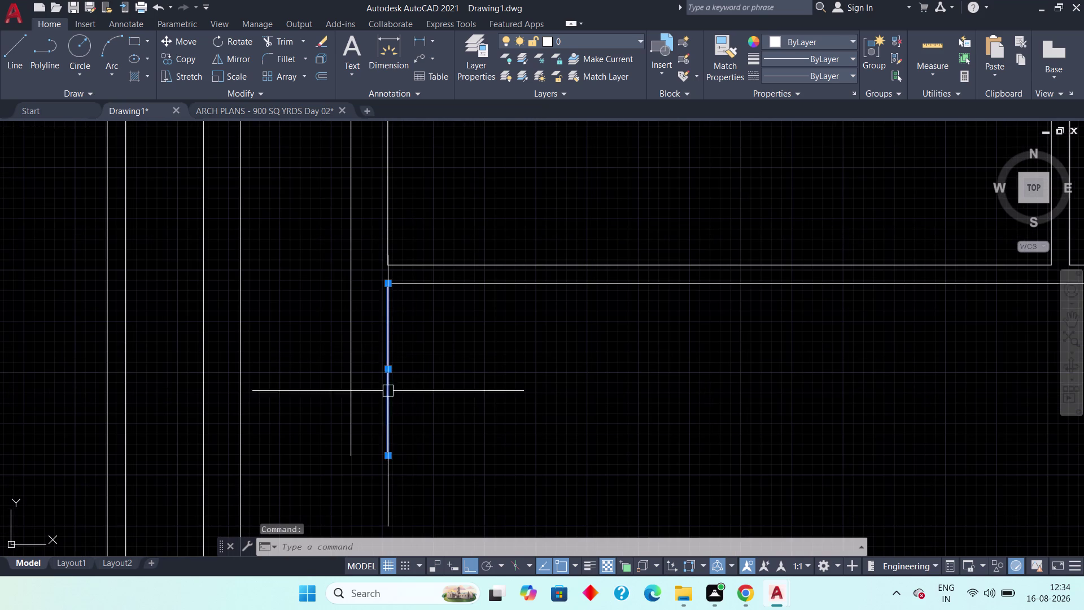
key(Delete)
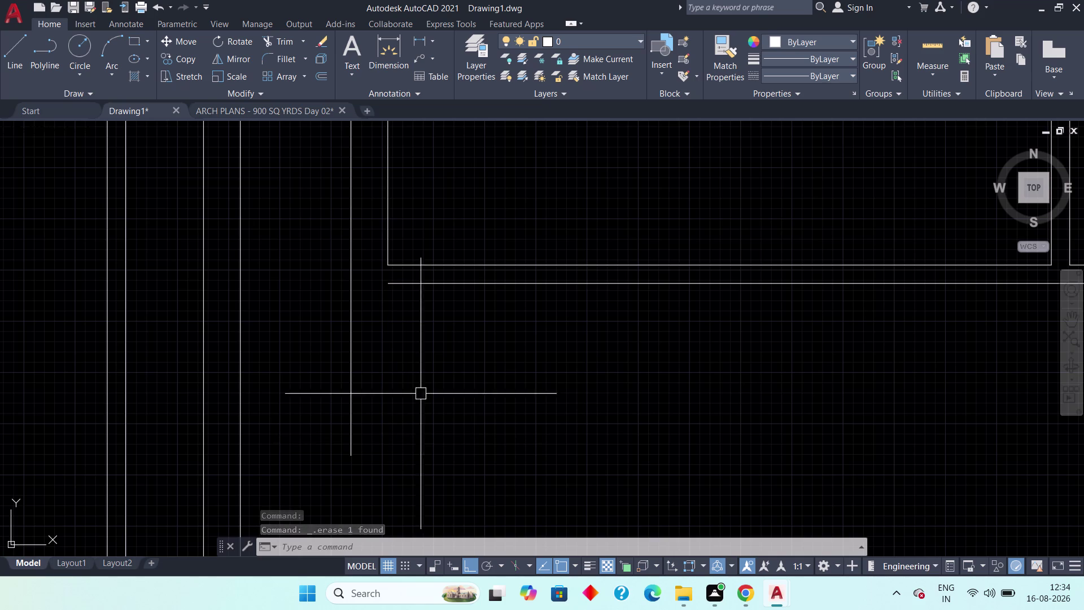
Stretch the inner horizontal wall line left until it meets the vertical line.
click(407, 283)
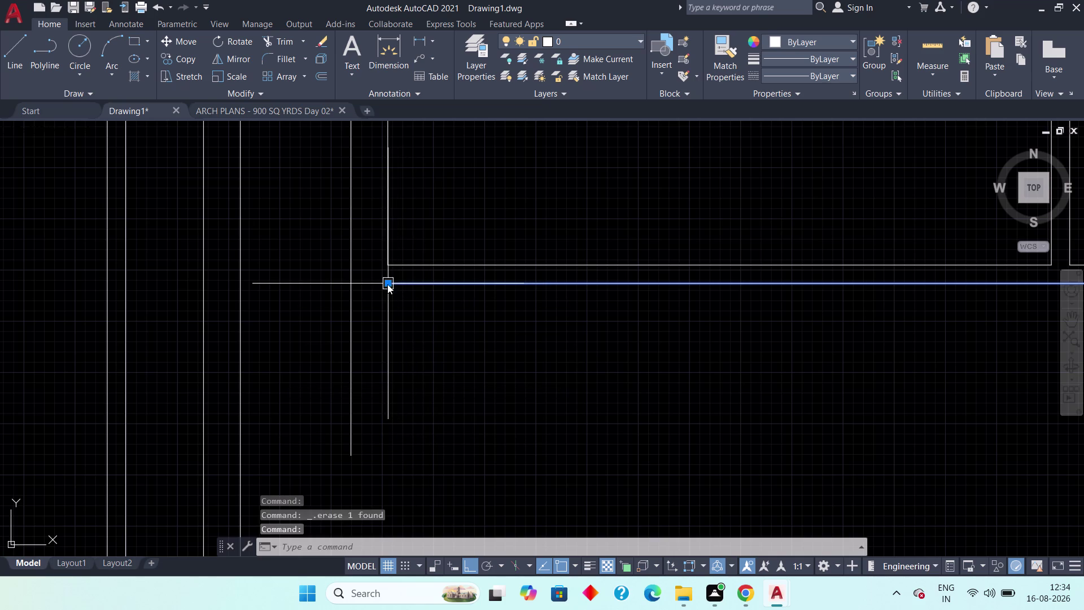
click(387, 284)
click(348, 285)
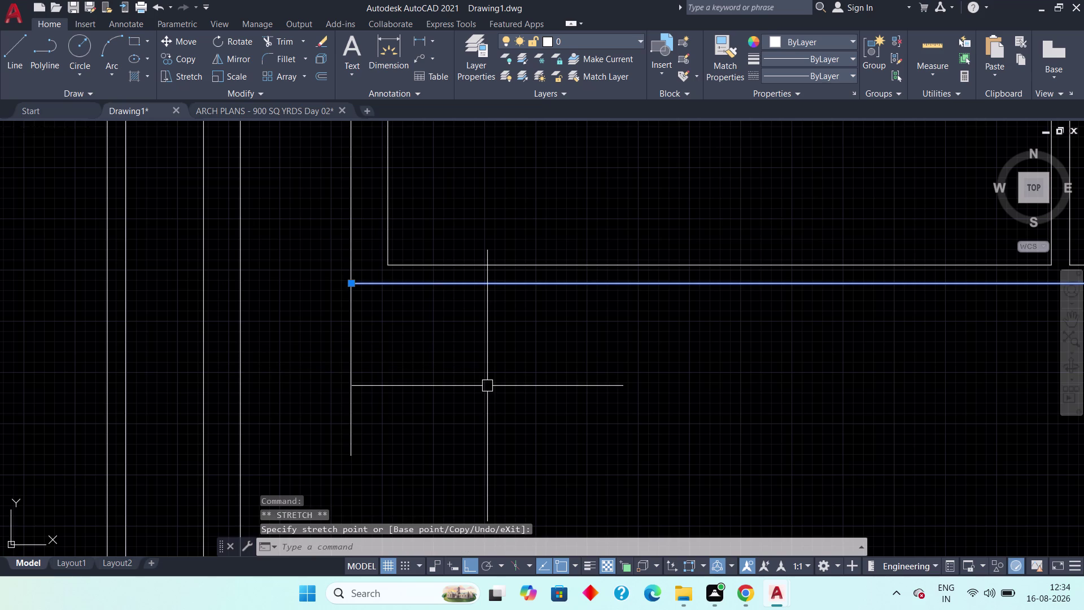
key(Escape)
key(Escape)
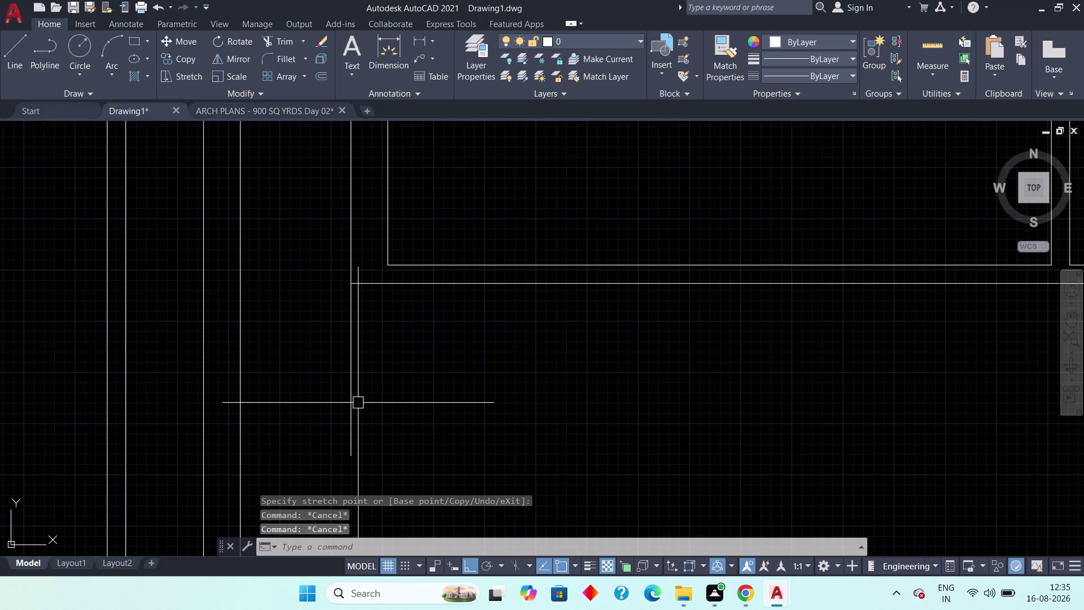
Shorten the vertical wall line so it ends at the corner.
click(357, 402)
click(344, 410)
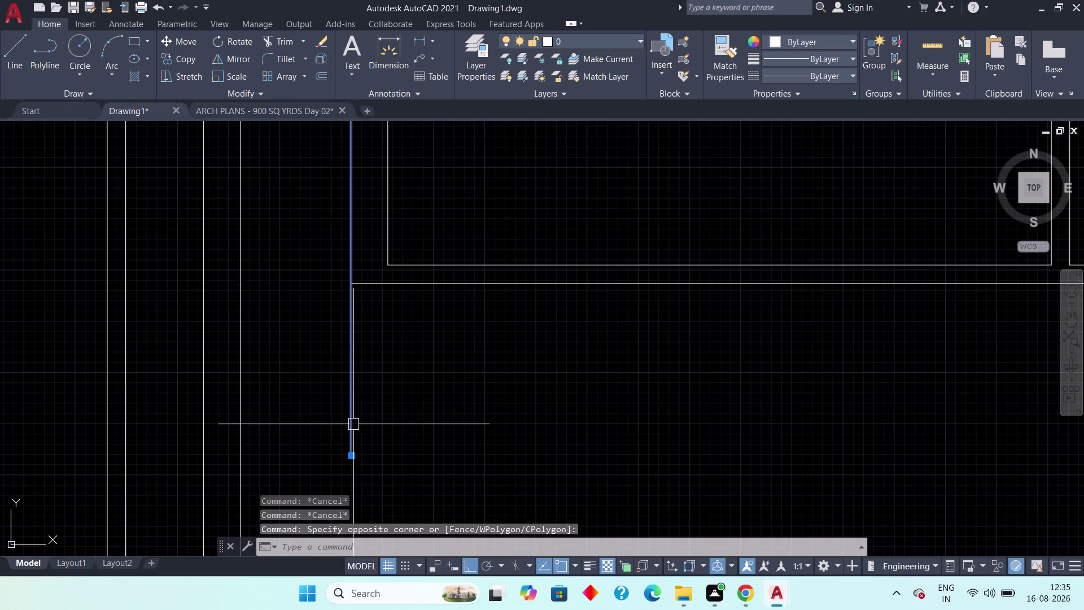
click(351, 456)
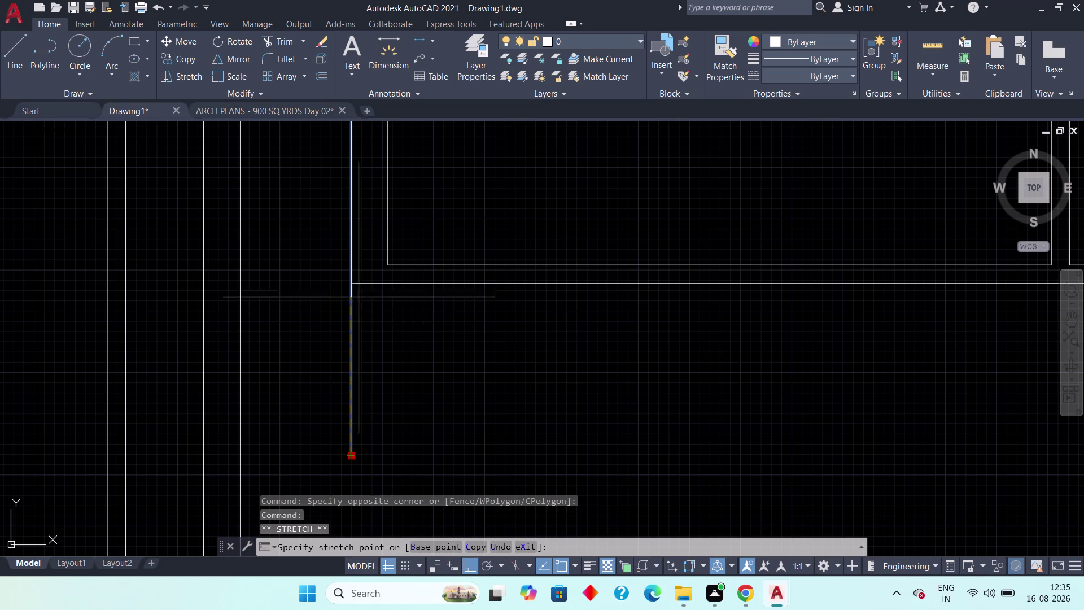
click(353, 284)
scroll(down, 3)
middle_drag(451, 354, 440, 354)
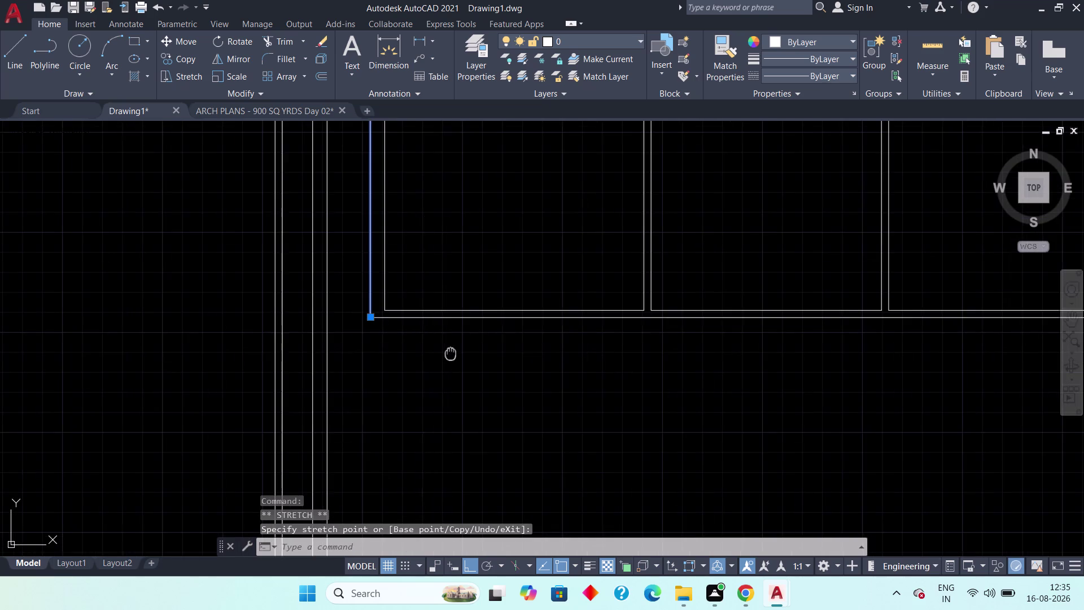
middle_drag(441, 354, 405, 353)
scroll(down, 3)
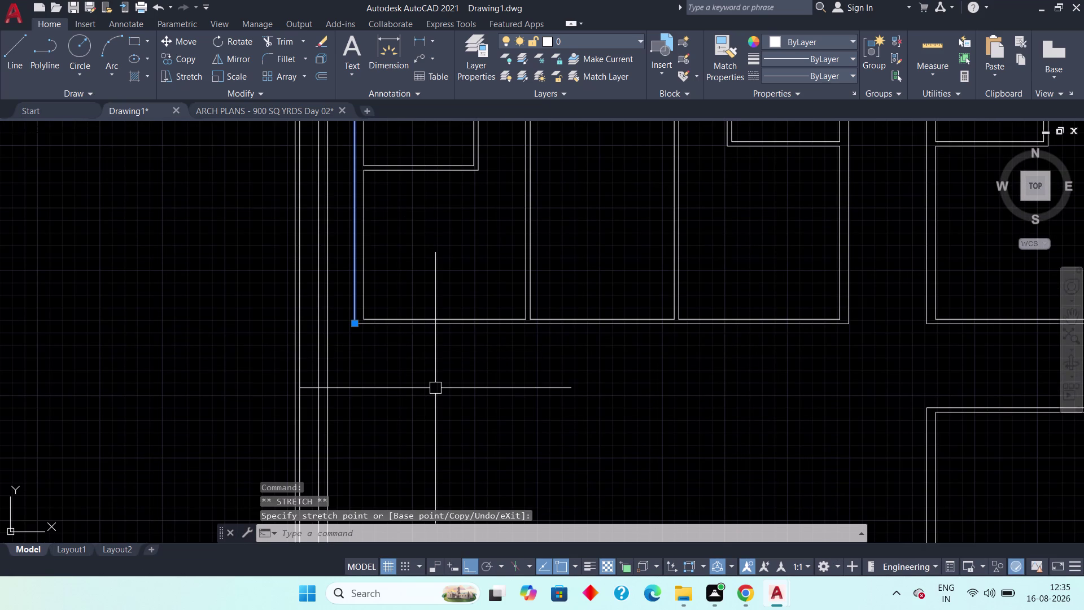
key(Escape)
key(Escape)
Zoom out to the whole floor plan and switch to the ARCH PLANS reference drawing.
scroll(down, 3)
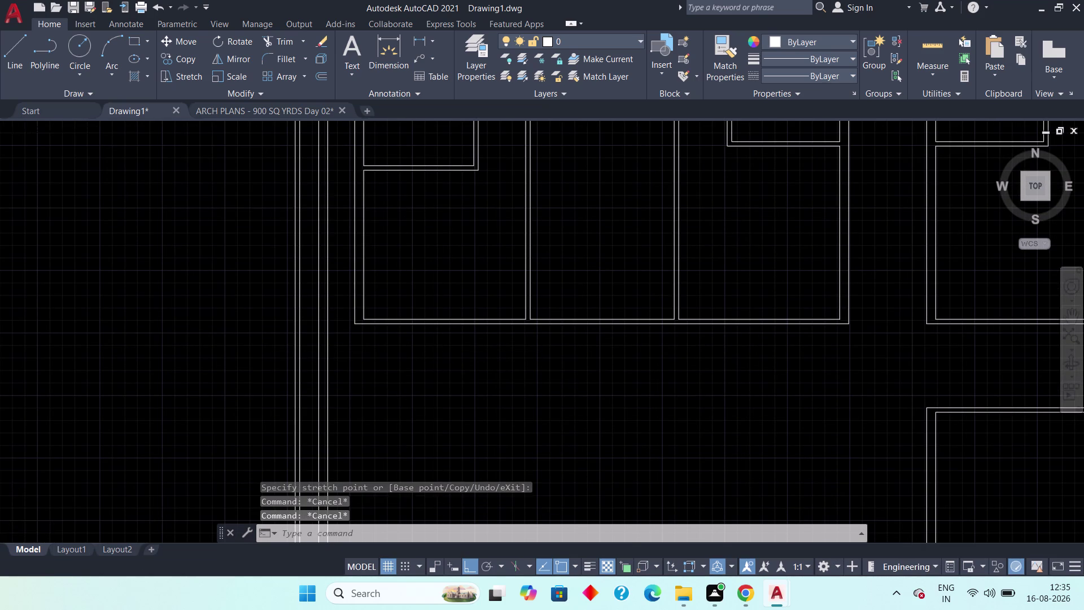
scroll(down, 3)
middle_drag(531, 441, 448, 401)
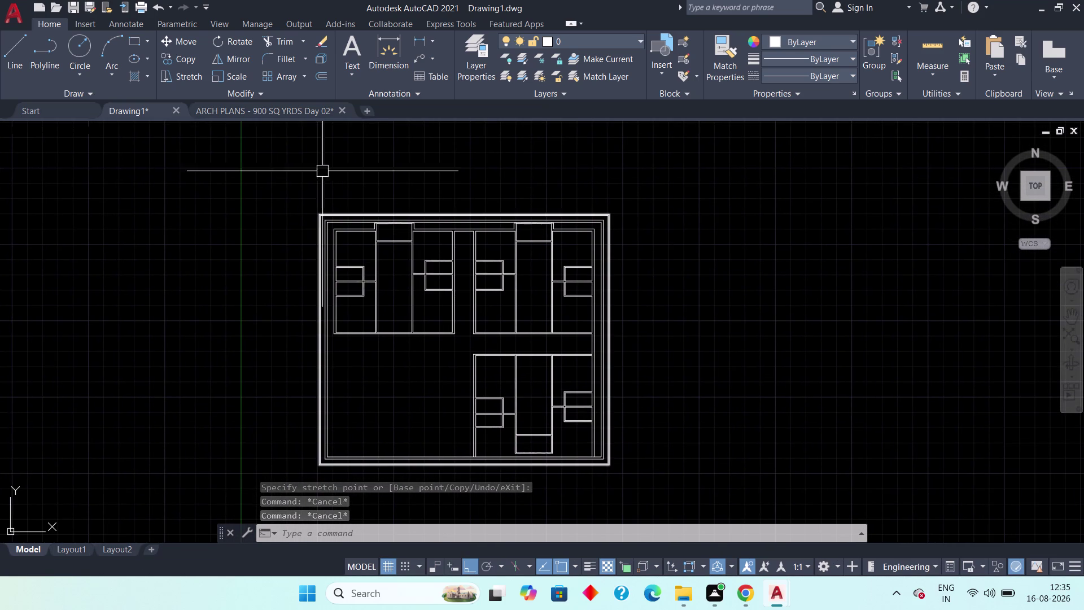
click(262, 107)
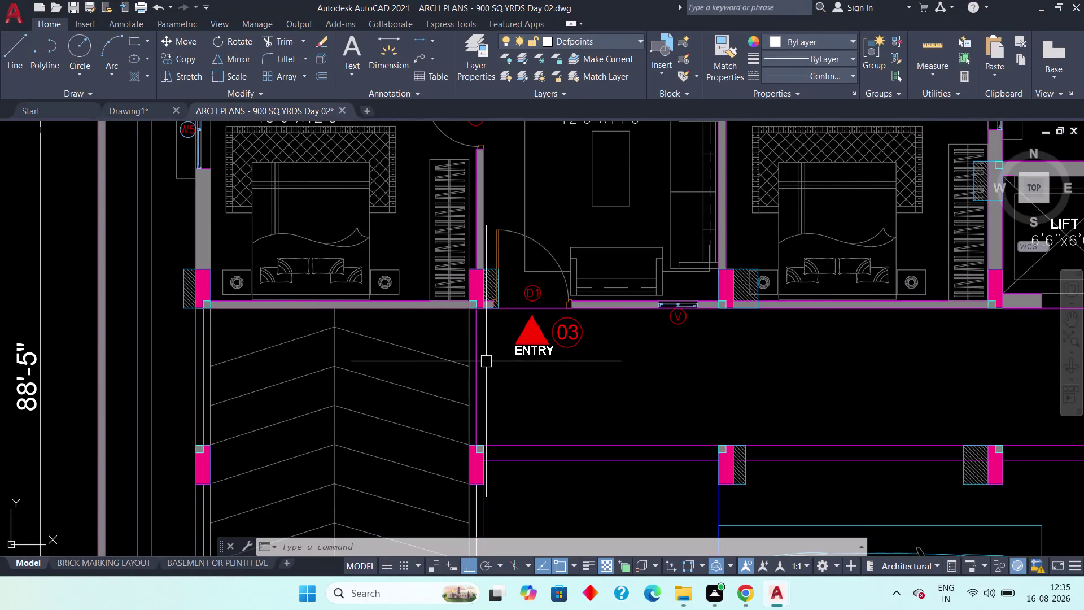
scroll(up, 3)
scroll(down, 3)
scroll(down, 3)
middle_drag(553, 337, 619, 366)
scroll(down, 3)
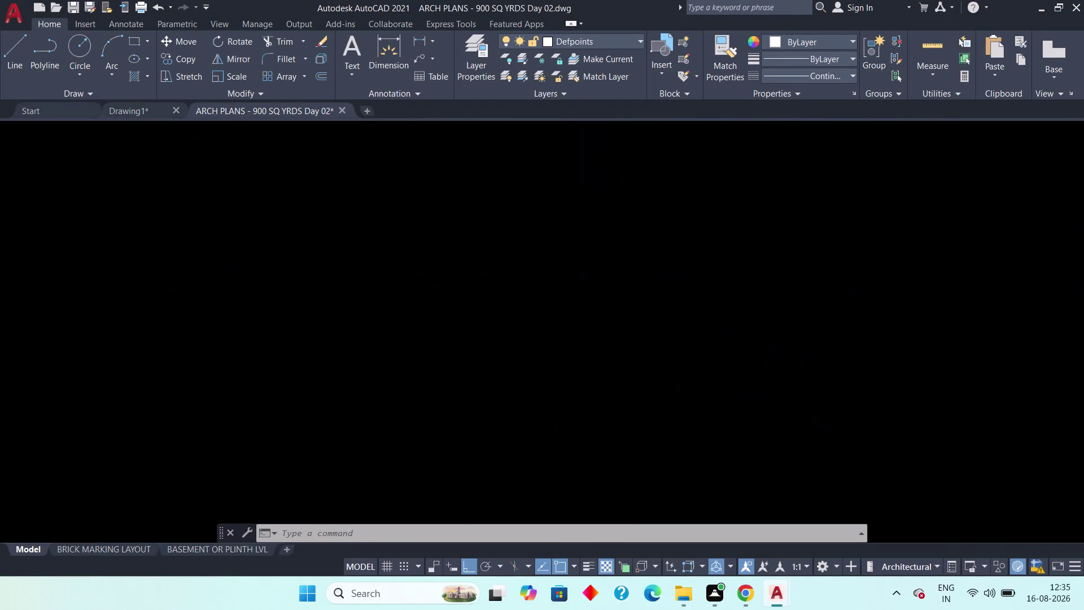
scroll(up, 3)
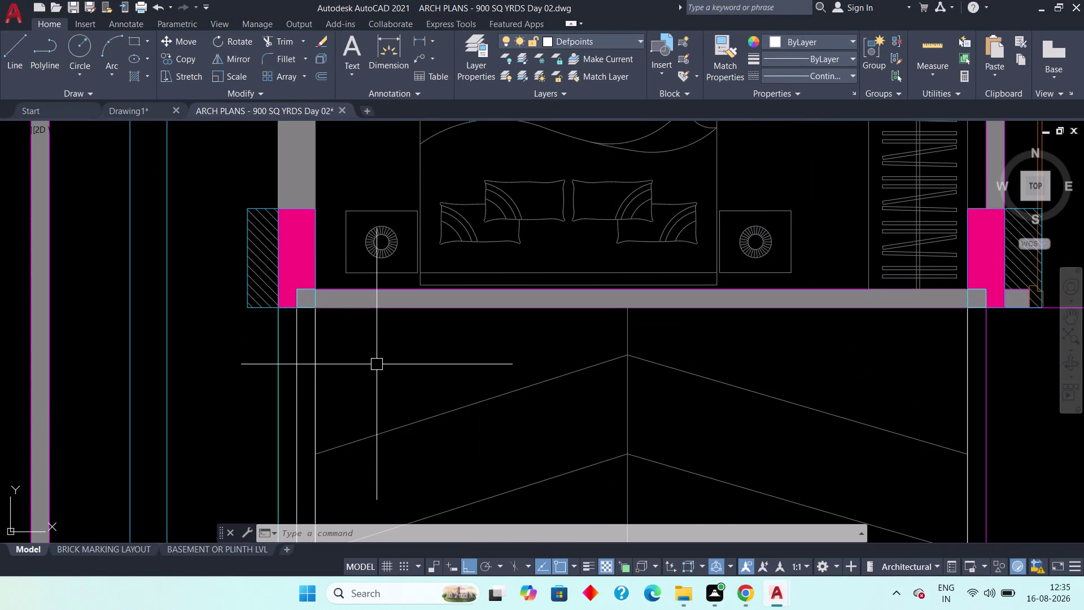
scroll(down, 3)
middle_drag(375, 388, 380, 277)
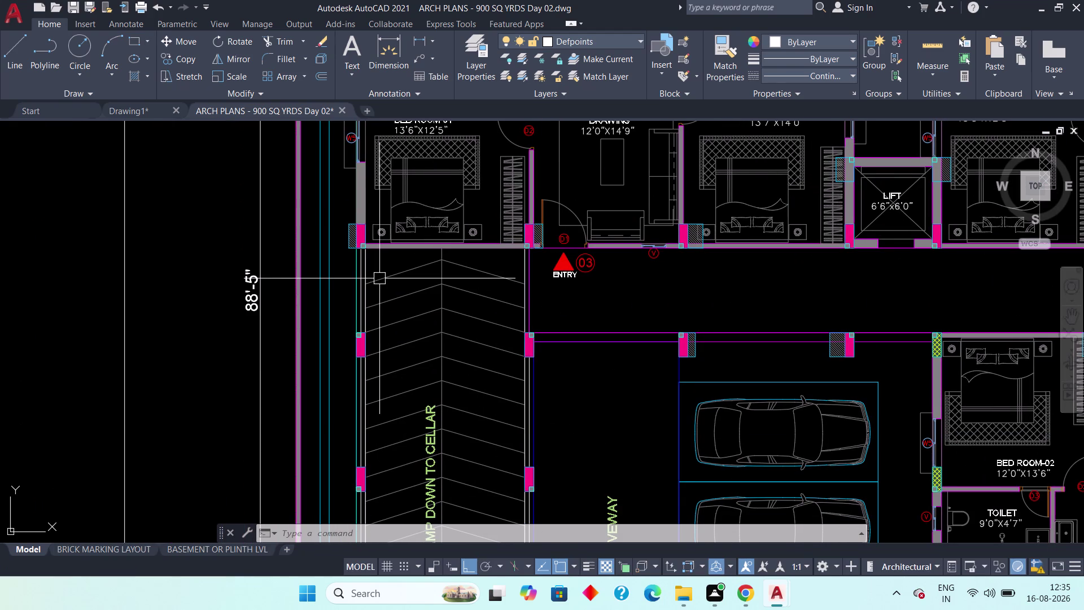
scroll(down, 3)
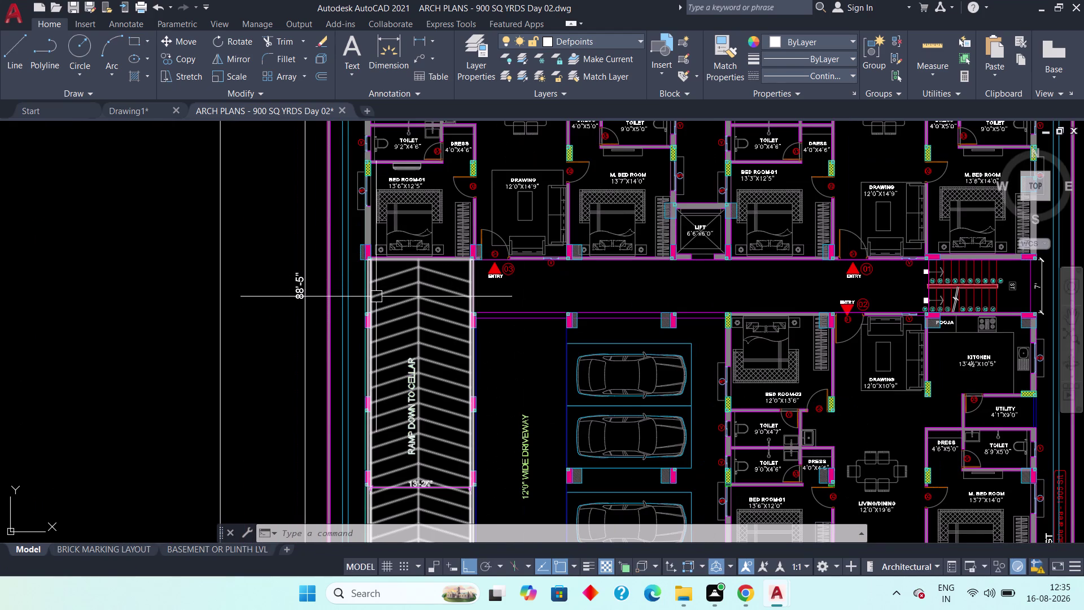
middle_drag(399, 286, 365, 360)
middle_drag(423, 267, 364, 340)
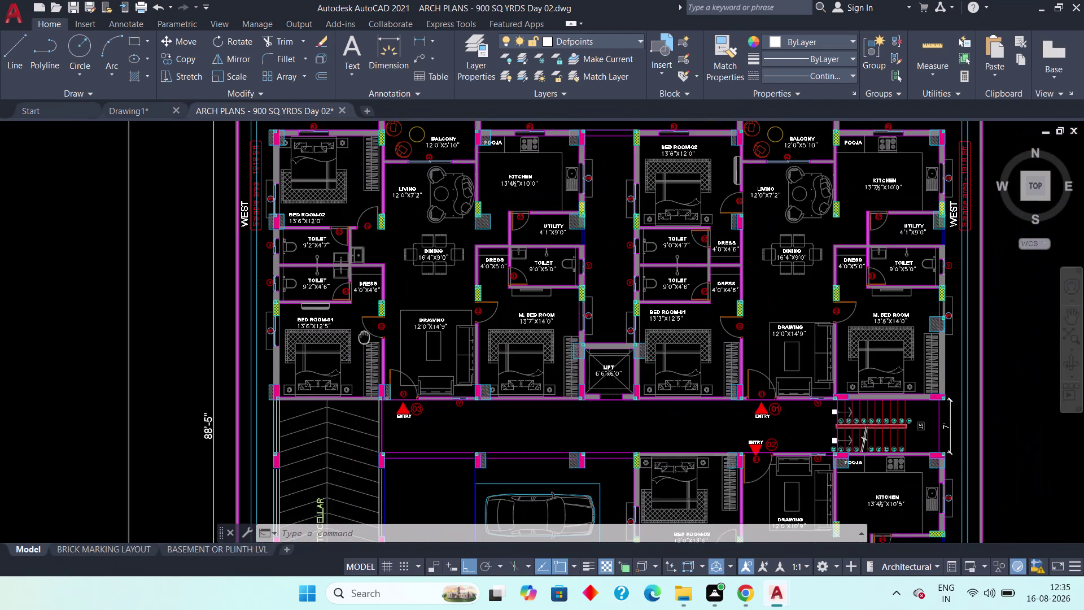
middle_drag(363, 339, 359, 348)
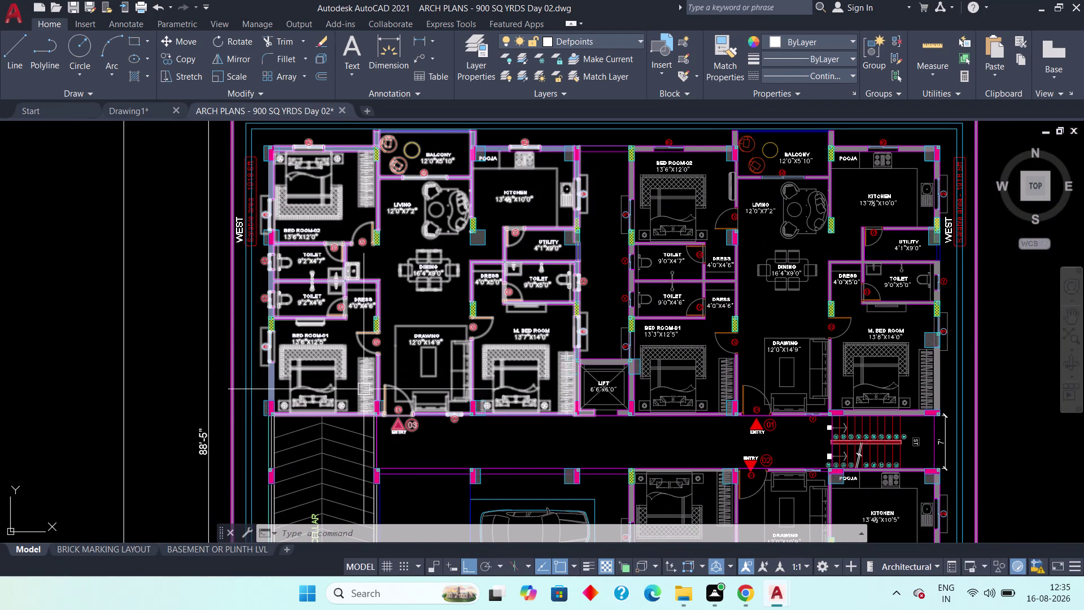
scroll(up, 3)
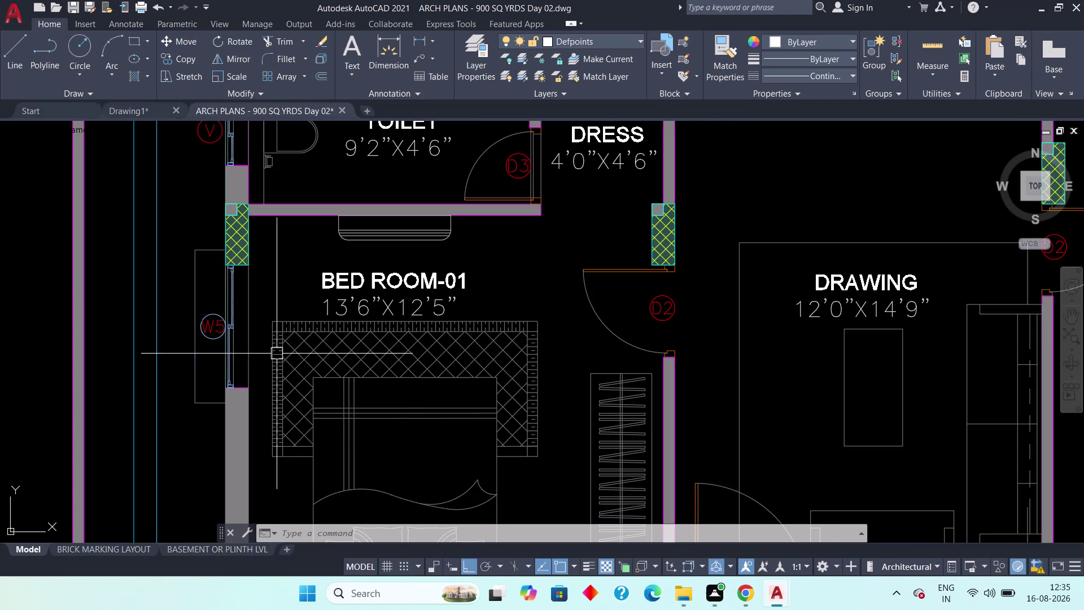
scroll(up, 3)
middle_drag(295, 370, 399, 413)
scroll(down, 3)
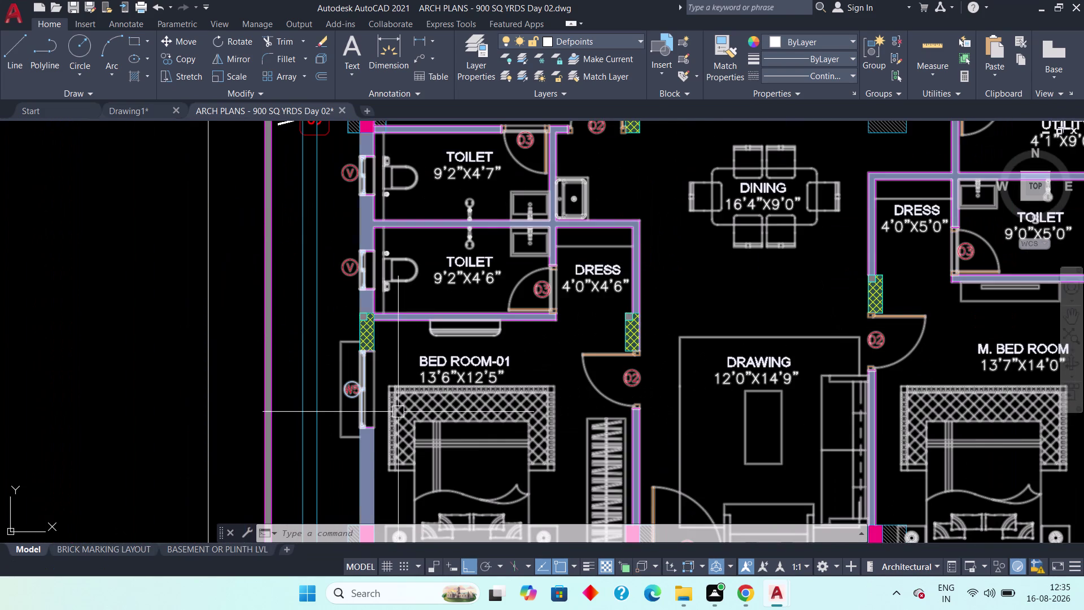
scroll(down, 3)
scroll(up, 3)
scroll(down, 3)
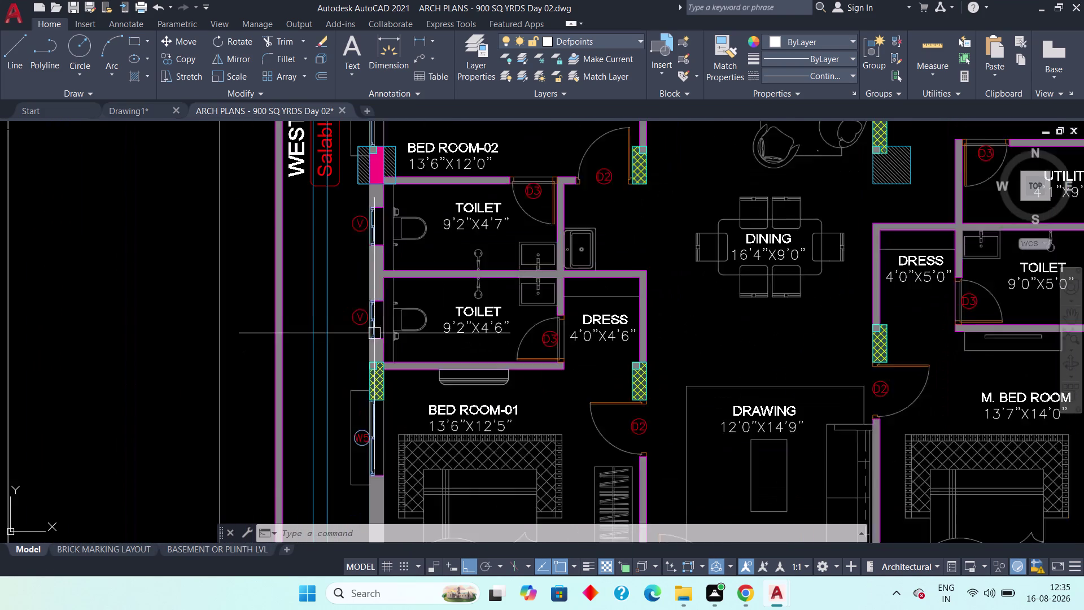
middle_drag(433, 340, 482, 449)
scroll(down, 3)
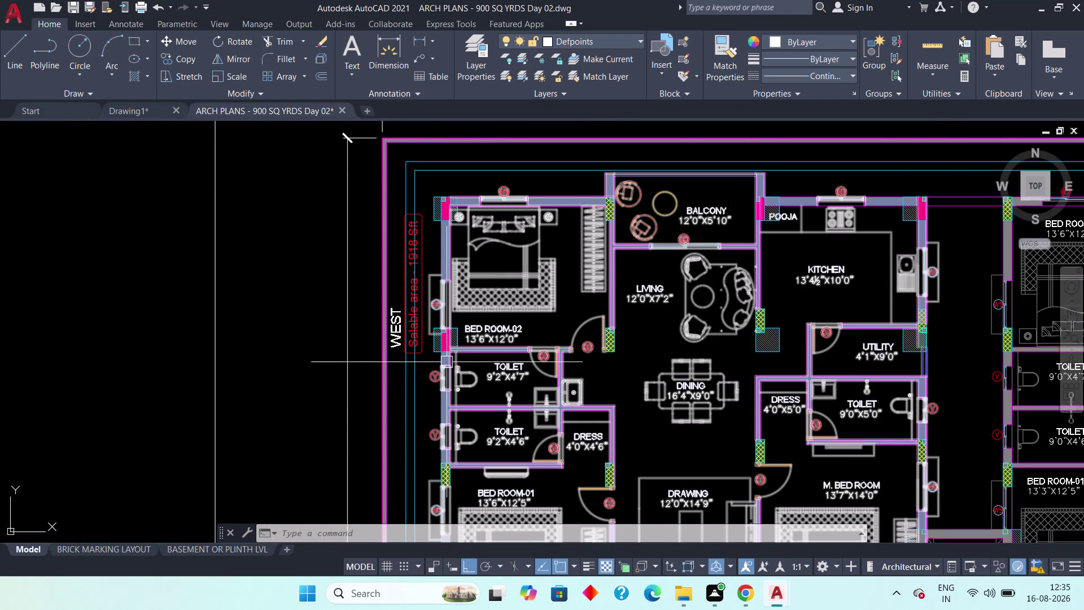
scroll(up, 3)
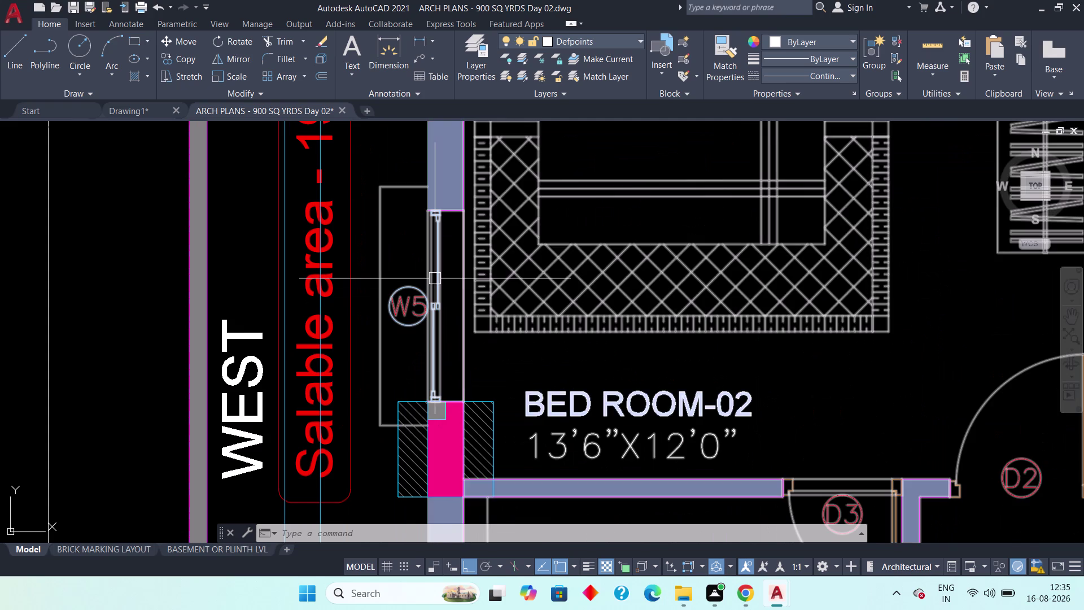
scroll(down, 3)
middle_drag(458, 250, 399, 297)
scroll(up, 3)
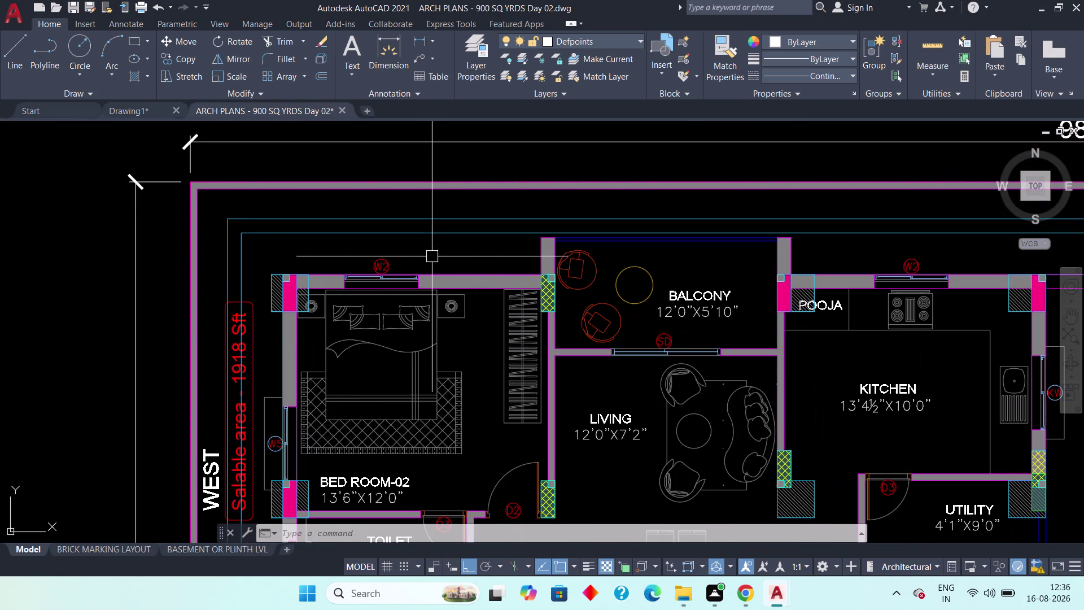
scroll(up, 3)
scroll(down, 3)
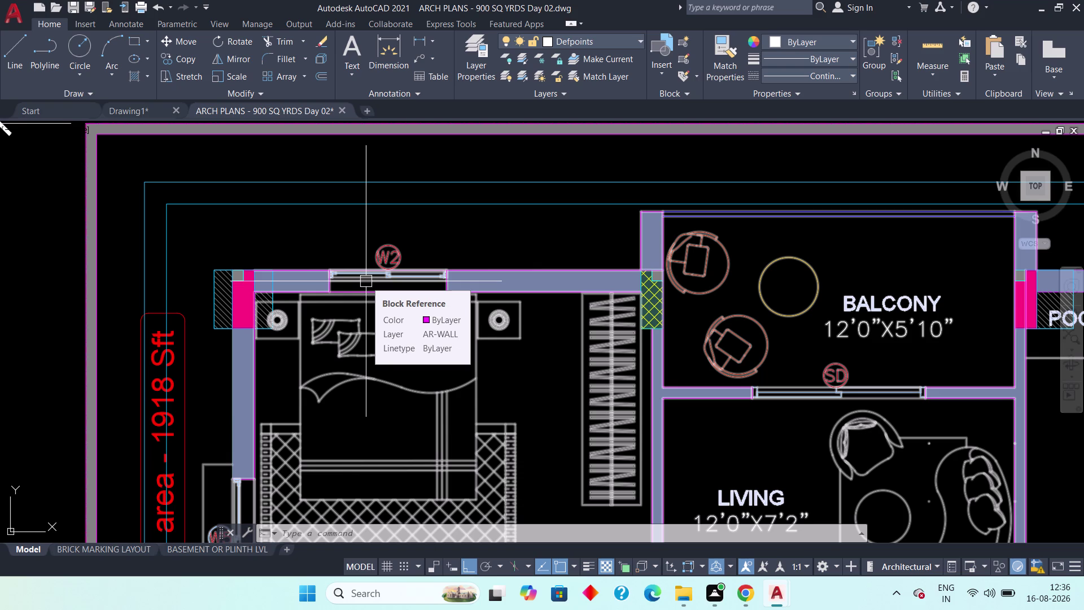
key(Escape)
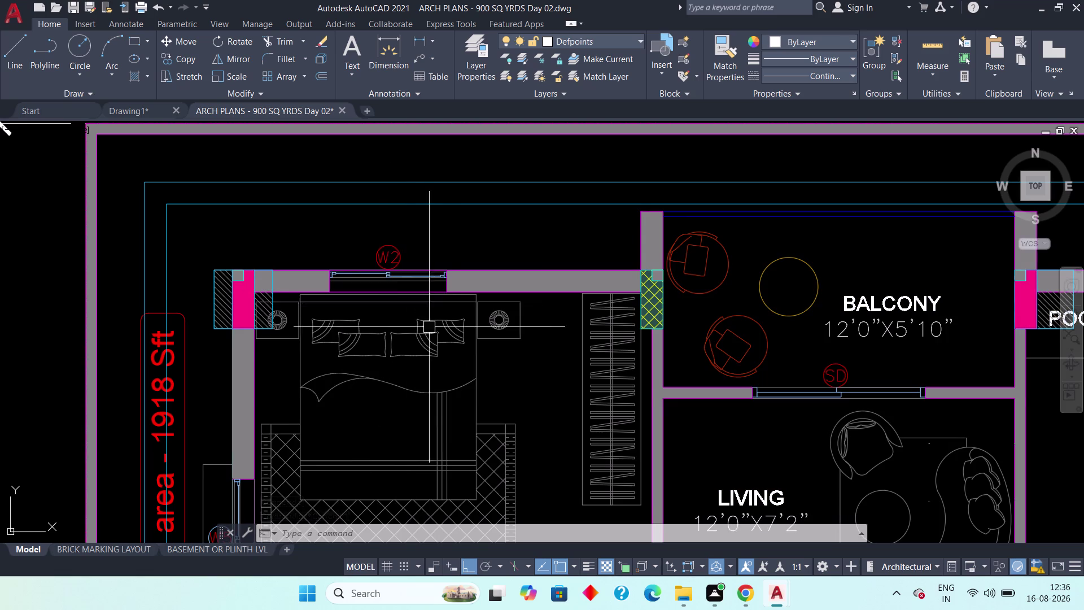
scroll(down, 3)
middle_drag(455, 343, 462, 286)
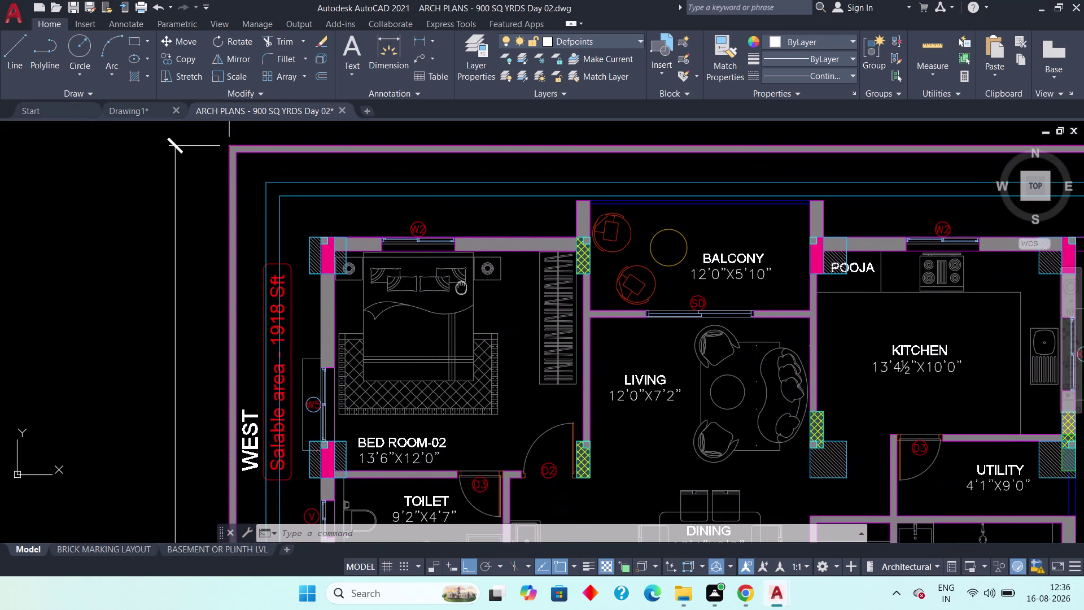
middle_drag(461, 286, 323, 275)
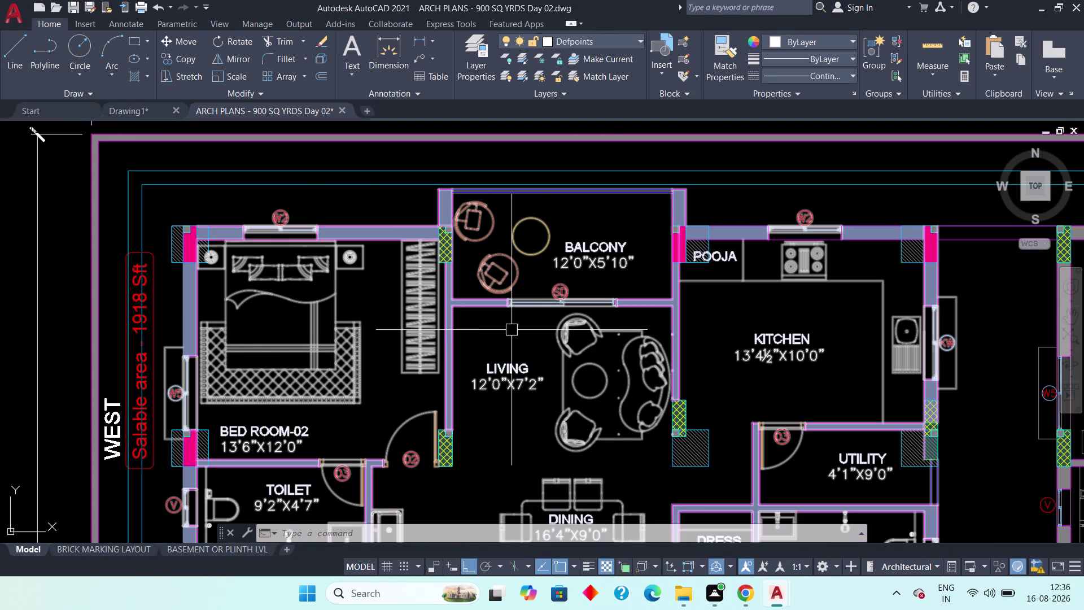
middle_drag(582, 452, 591, 401)
scroll(up, 3)
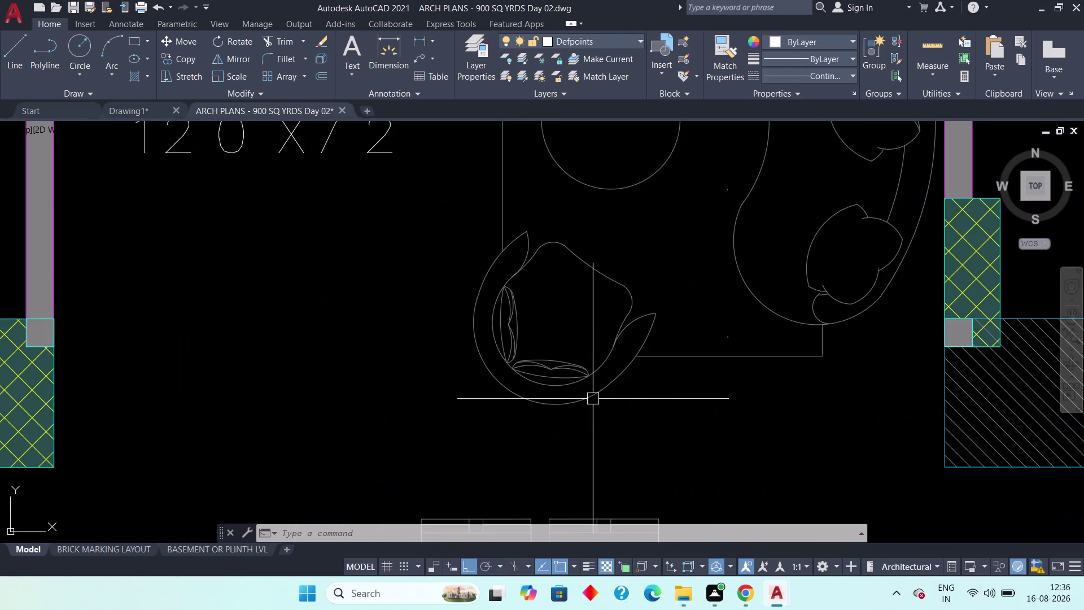
click(584, 380)
scroll(down, 3)
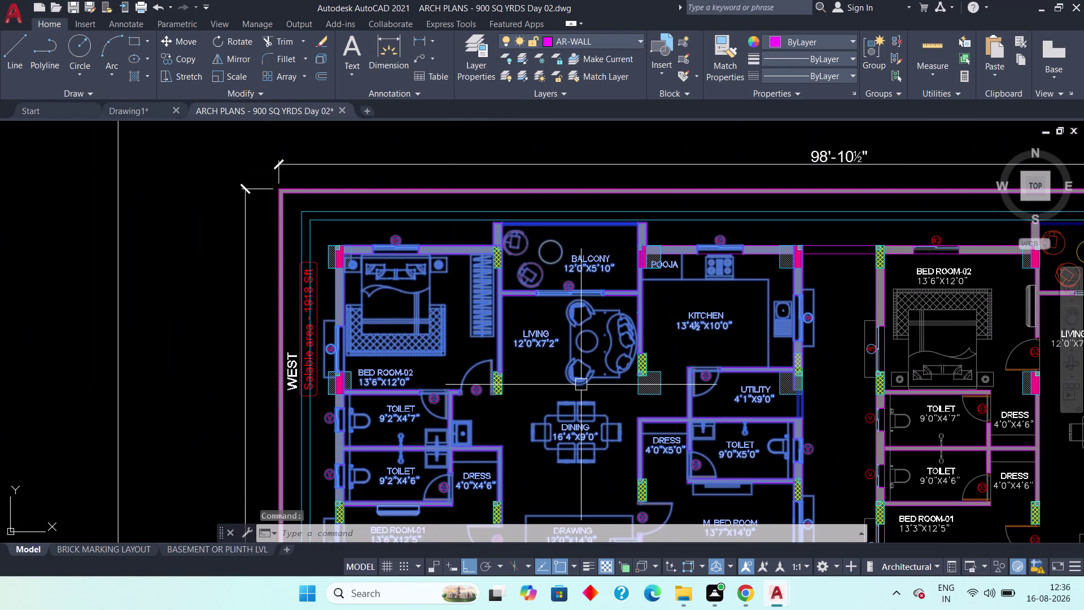
key(Escape)
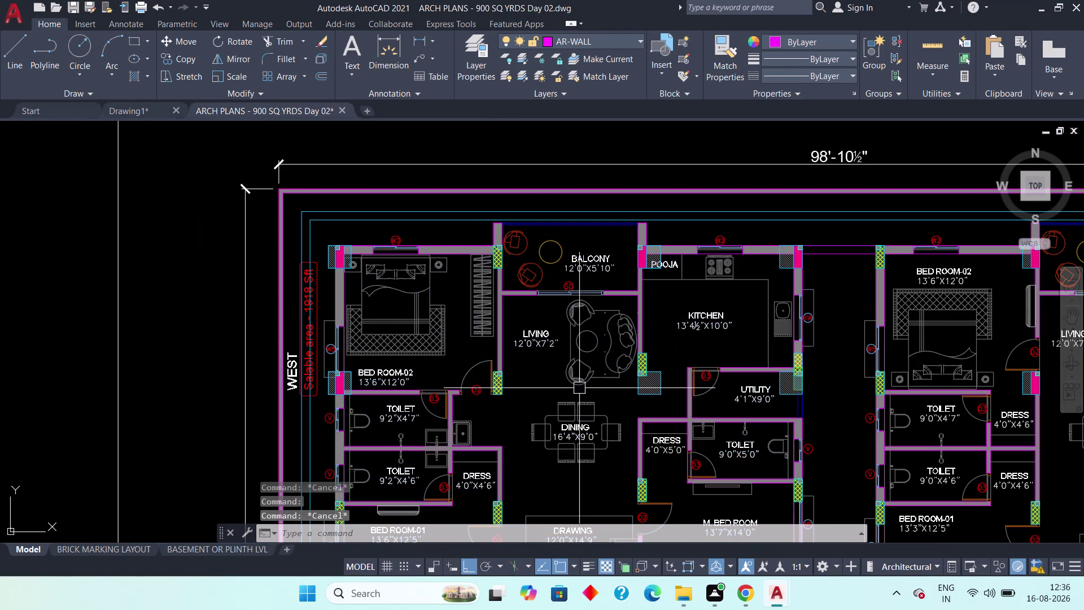
key(Escape)
key(Escape)
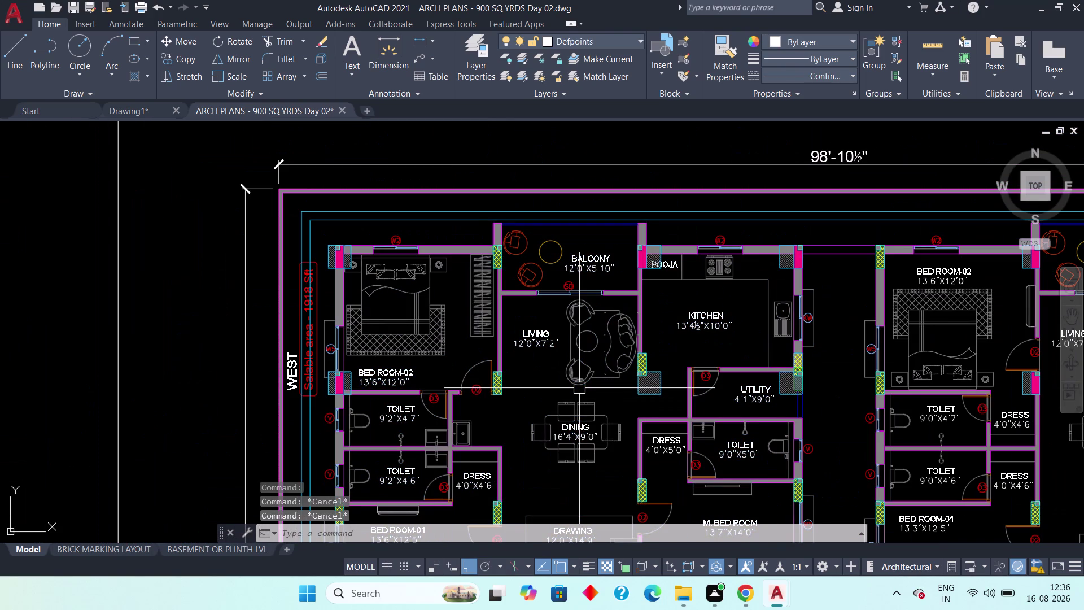
middle_drag(841, 308, 756, 318)
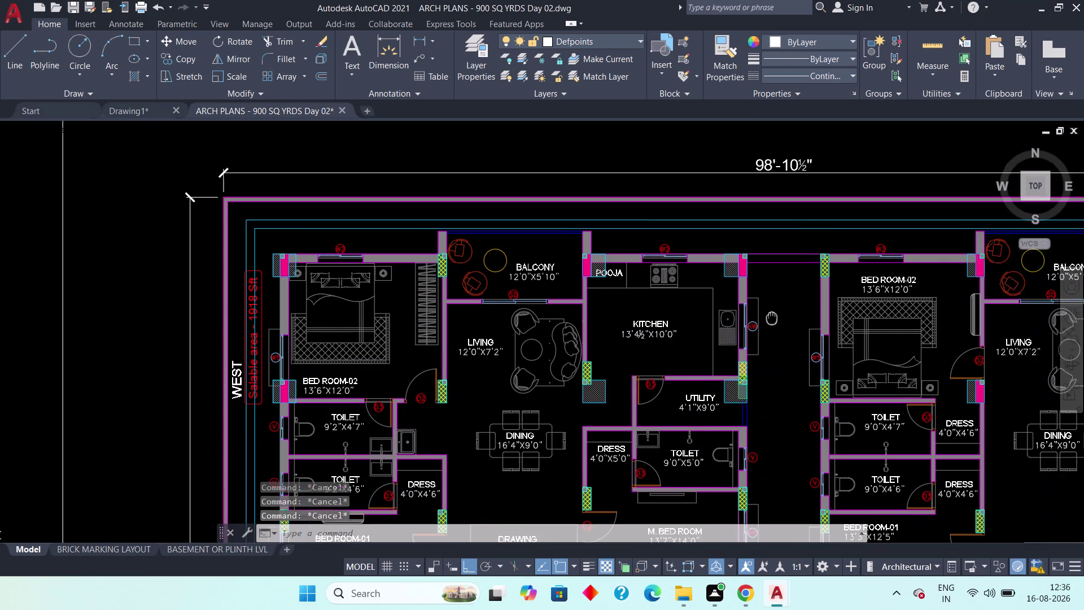
middle_drag(756, 319, 736, 300)
scroll(down, 3)
middle_drag(748, 377, 731, 279)
scroll(up, 3)
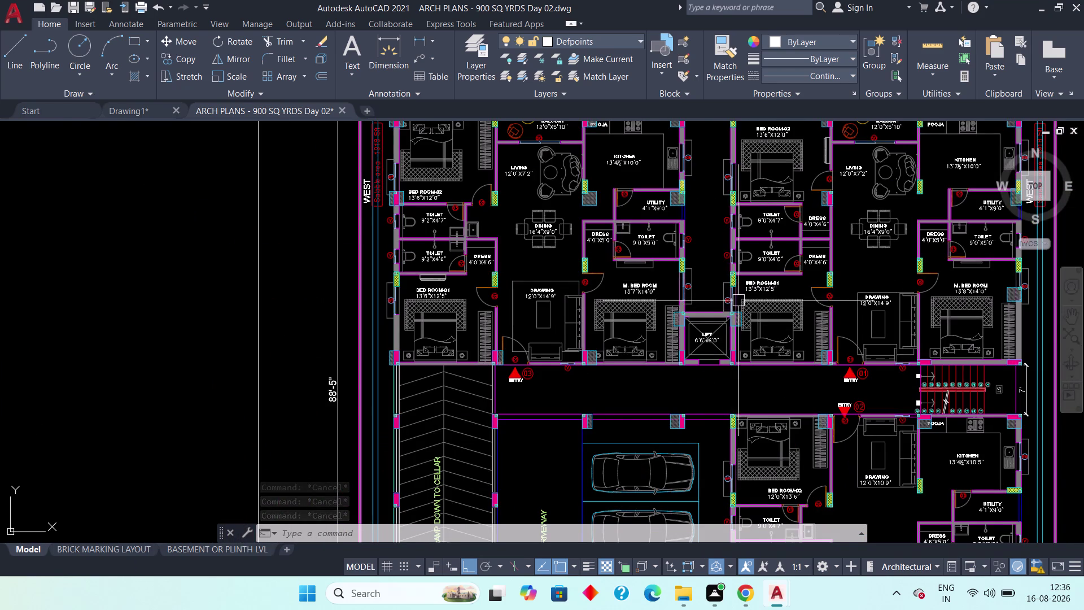
scroll(up, 3)
scroll(up, 3)
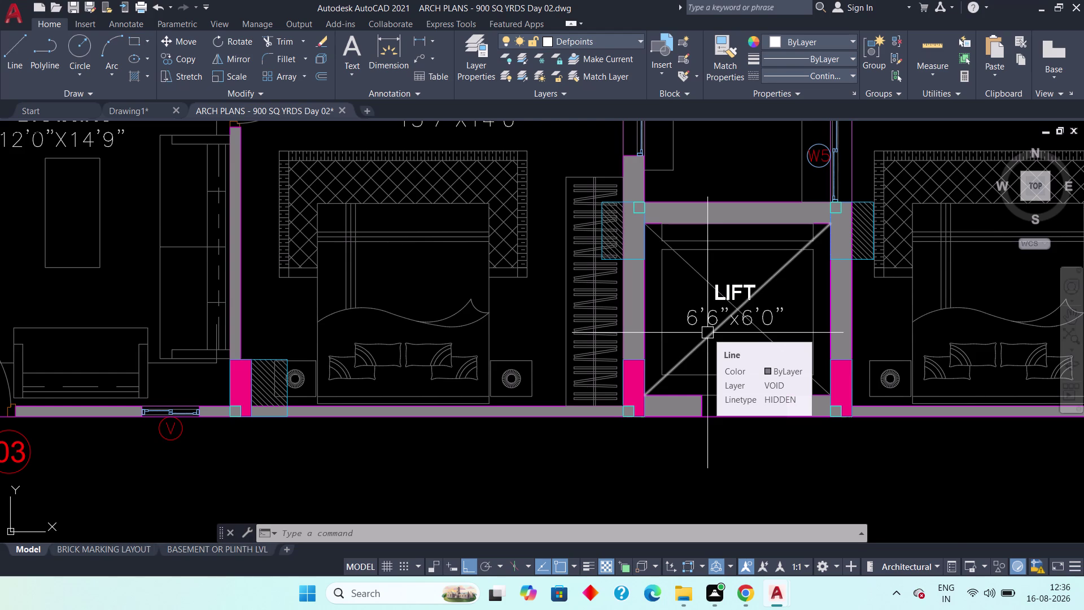
scroll(down, 3)
middle_drag(572, 338, 836, 418)
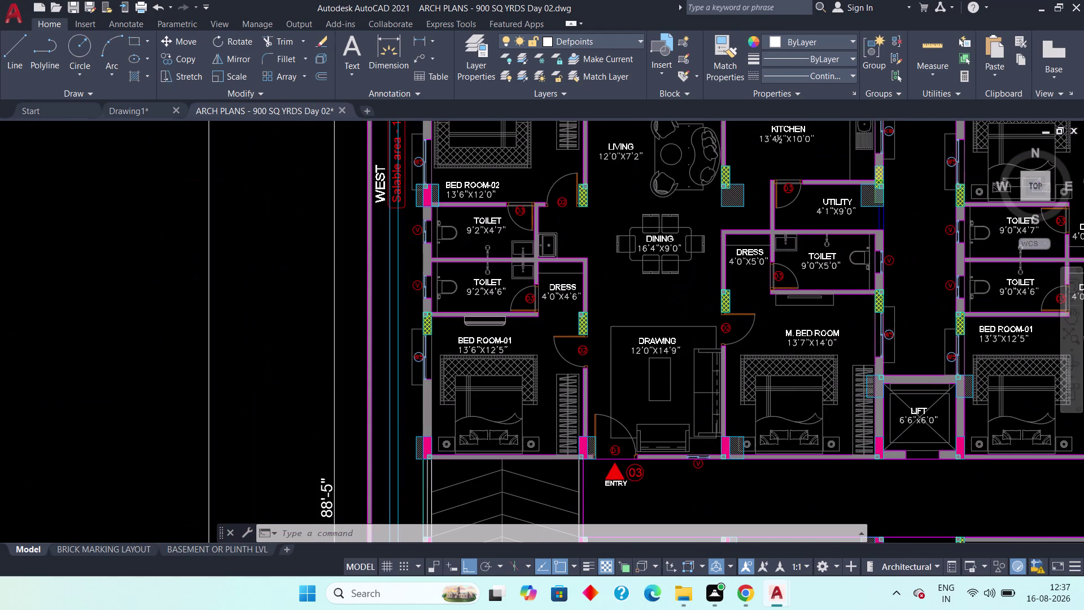
scroll(down, 3)
middle_drag(560, 390, 638, 421)
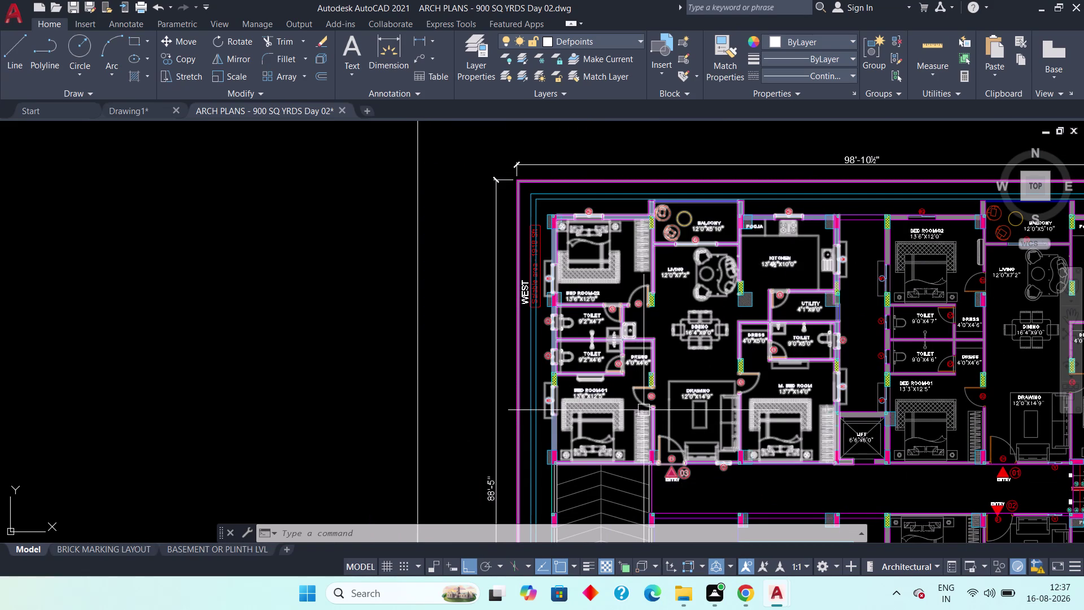
middle_drag(621, 334, 606, 400)
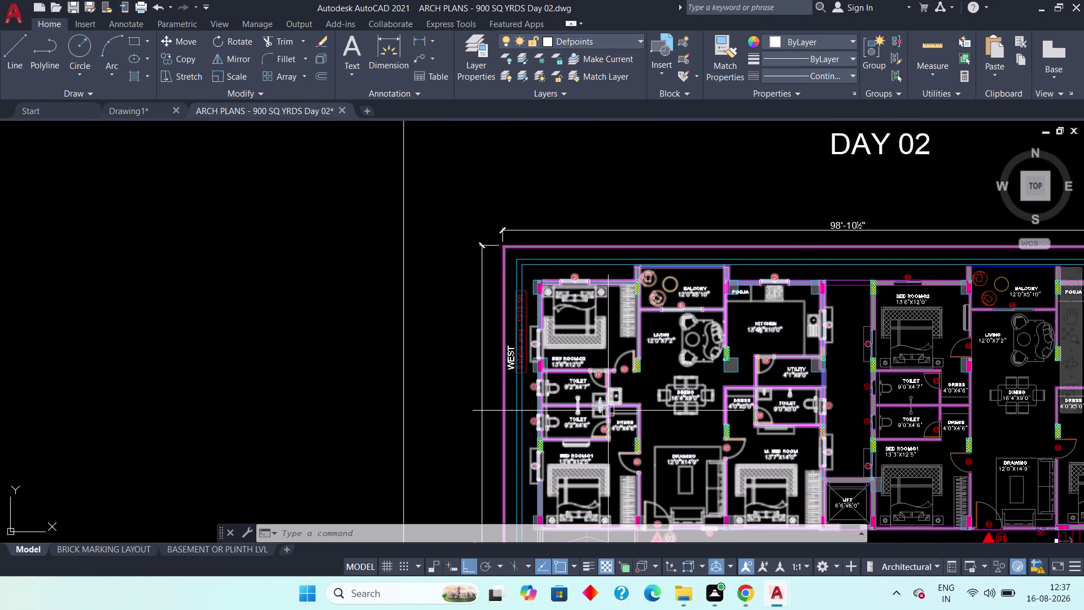
middle_drag(610, 408, 615, 375)
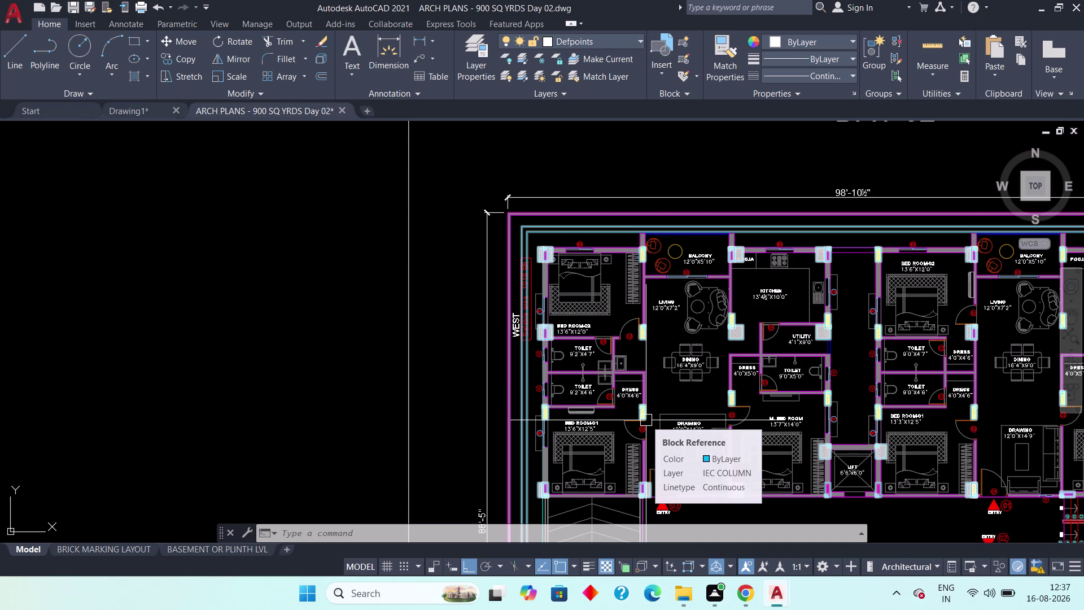
scroll(up, 3)
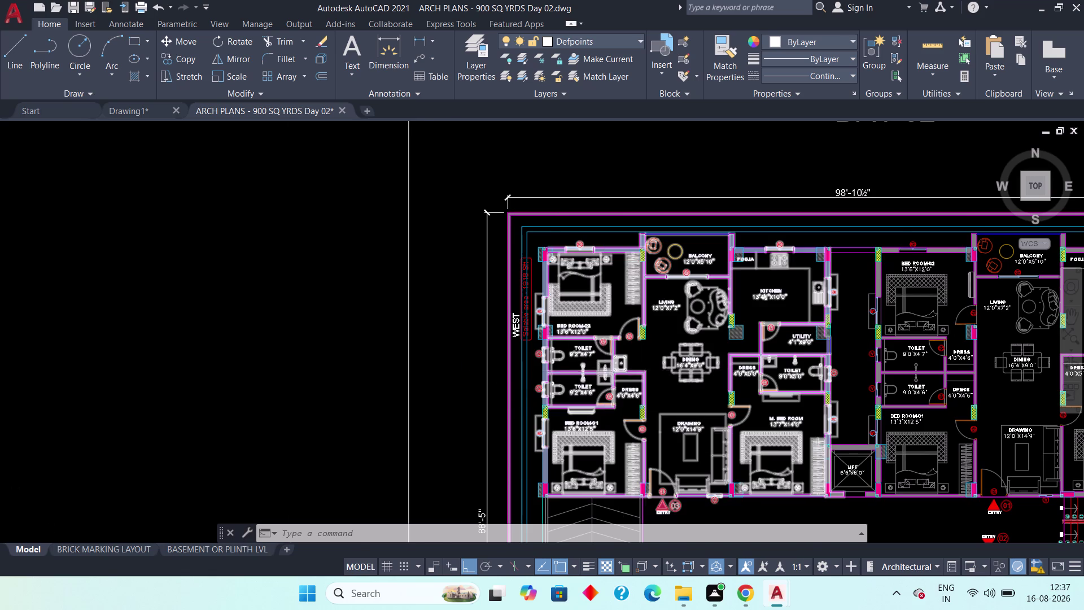
scroll(up, 3)
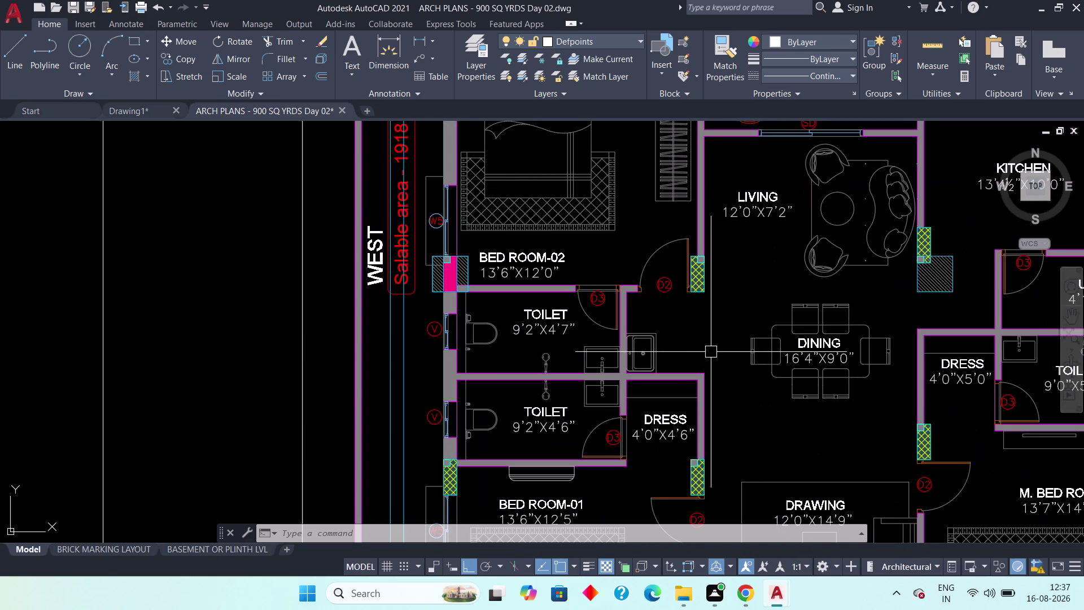
key(Escape)
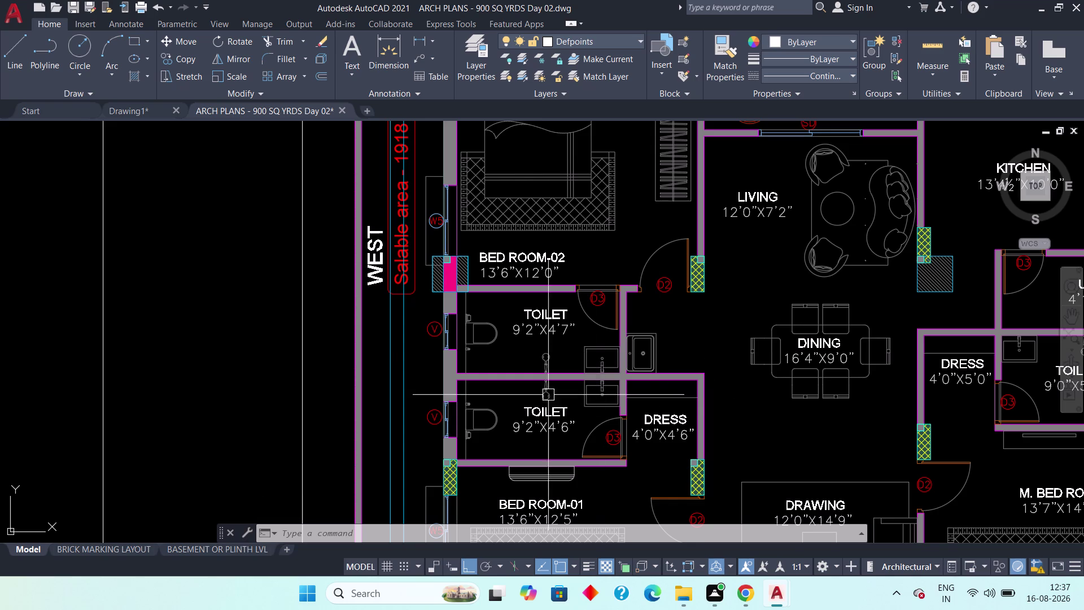
scroll(up, 3)
middle_drag(479, 330, 588, 307)
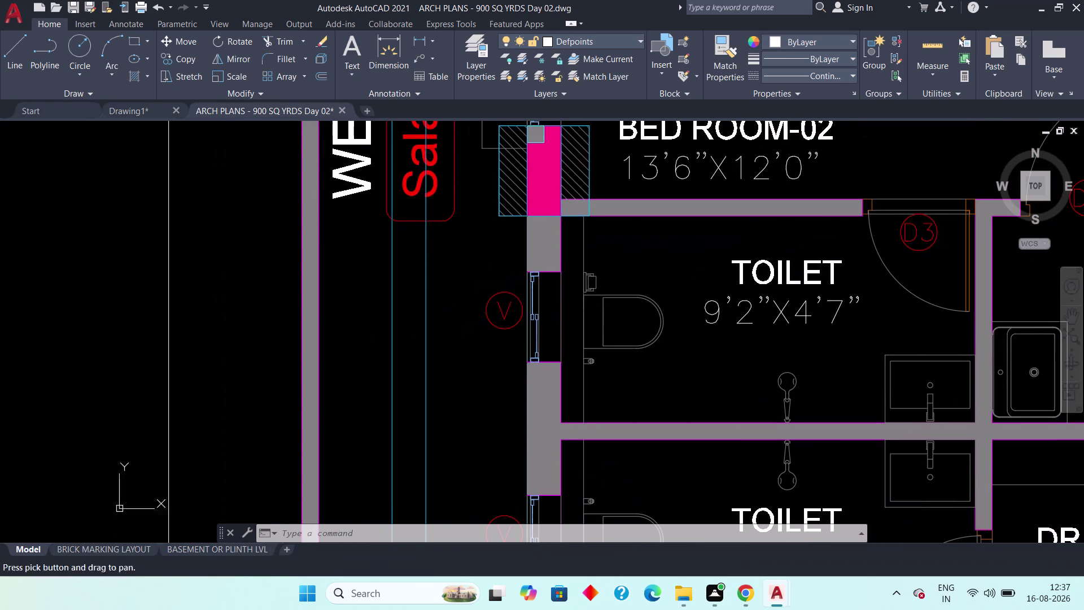
click(420, 41)
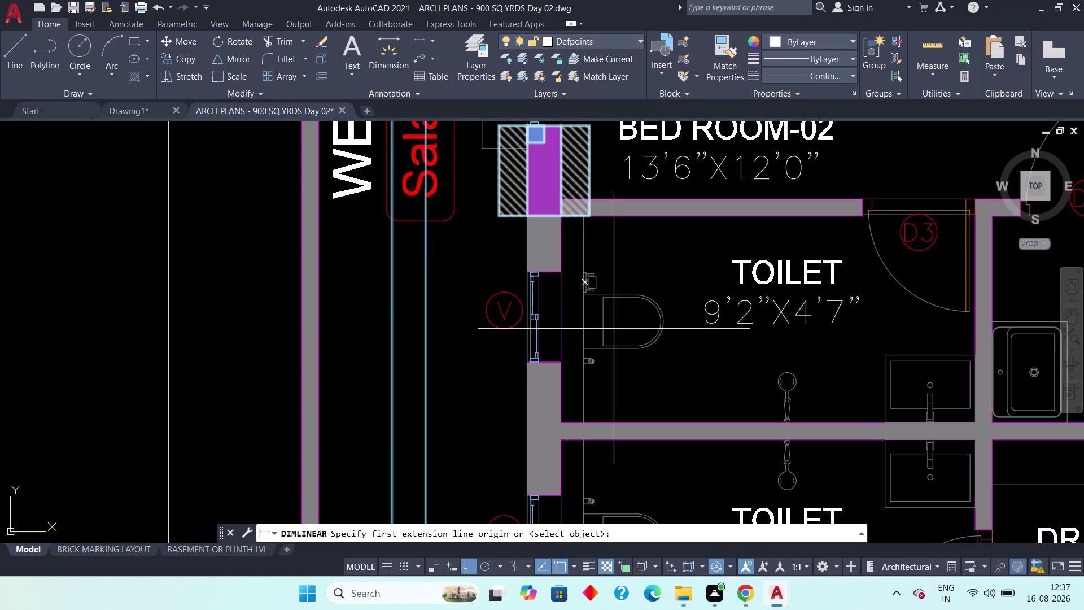
scroll(up, 3)
click(548, 255)
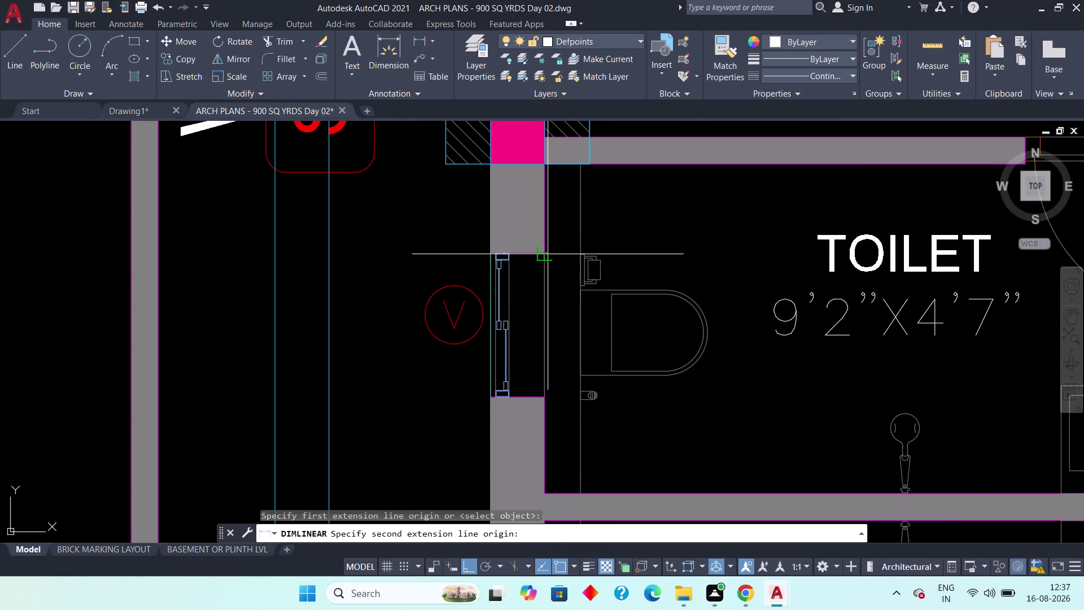
click(547, 402)
click(577, 405)
scroll(down, 3)
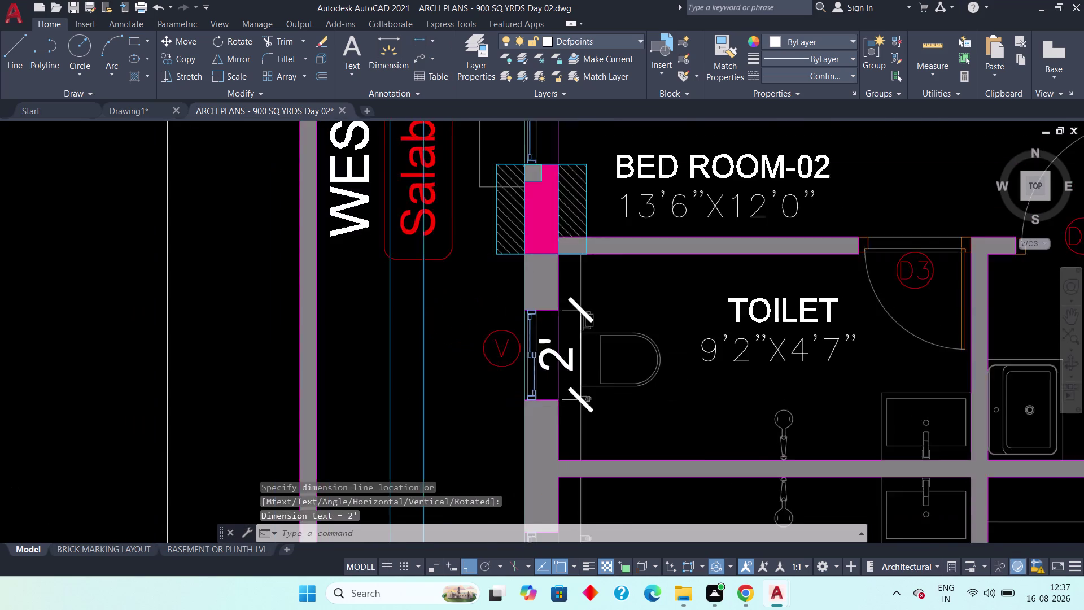
middle_drag(621, 424, 644, 350)
scroll(down, 3)
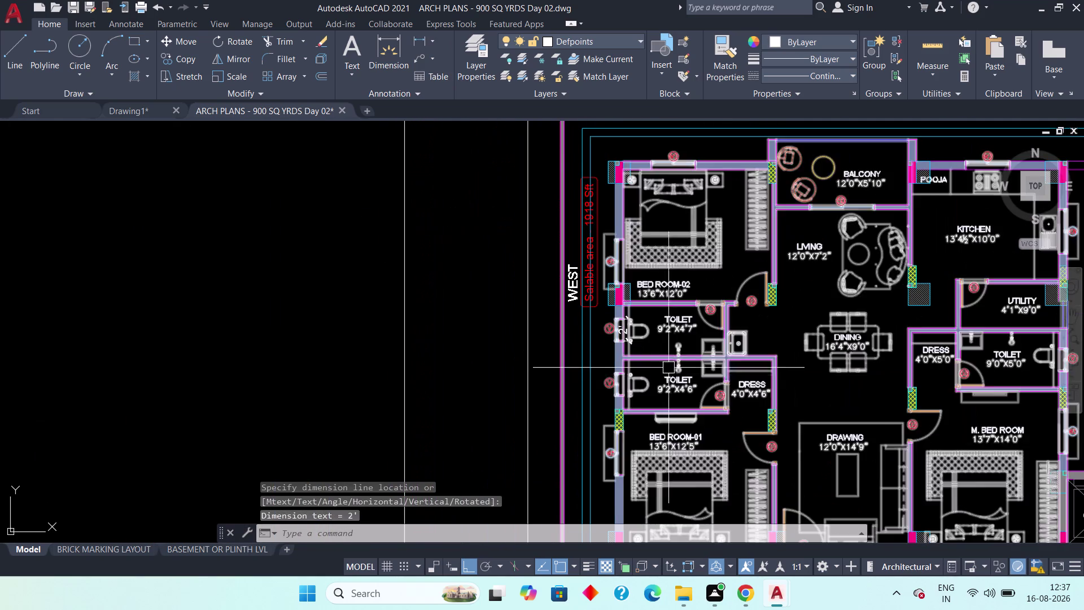
scroll(up, 3)
scroll(down, 3)
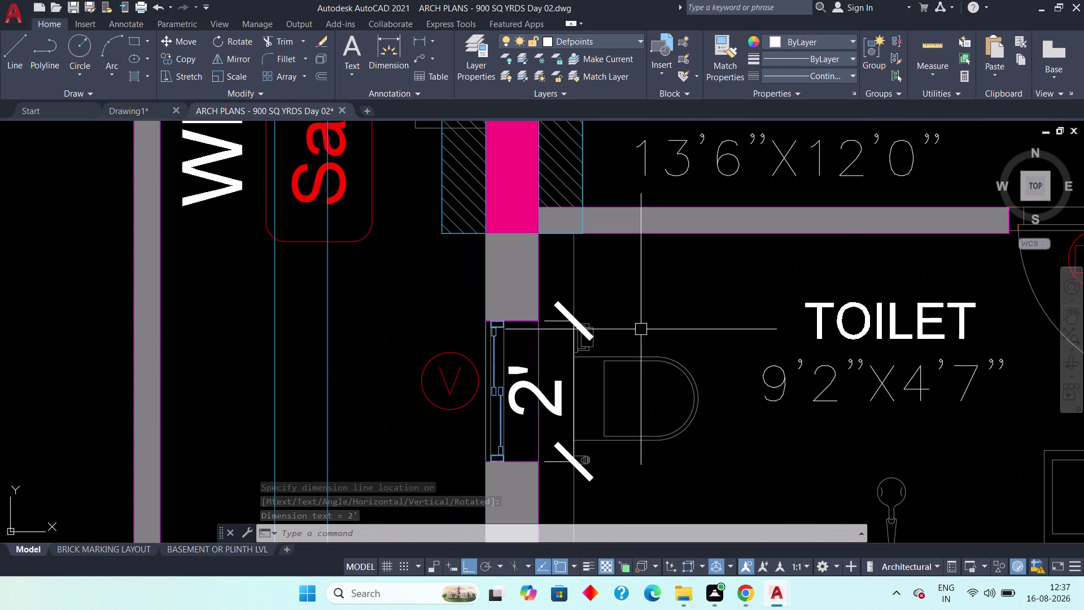
click(530, 392)
key(Delete)
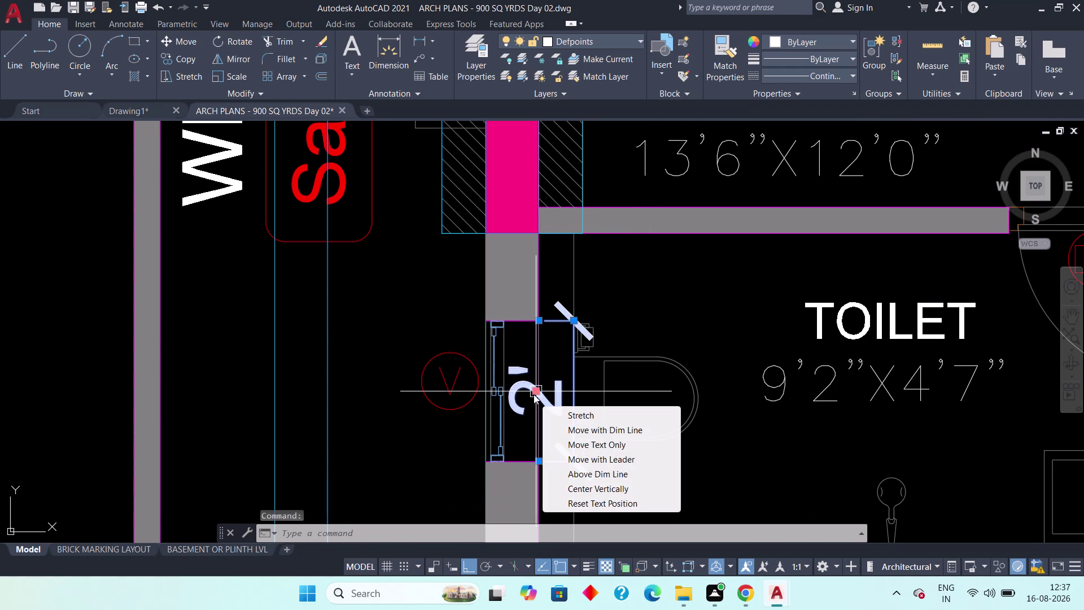
key(Delete)
key(Delete)
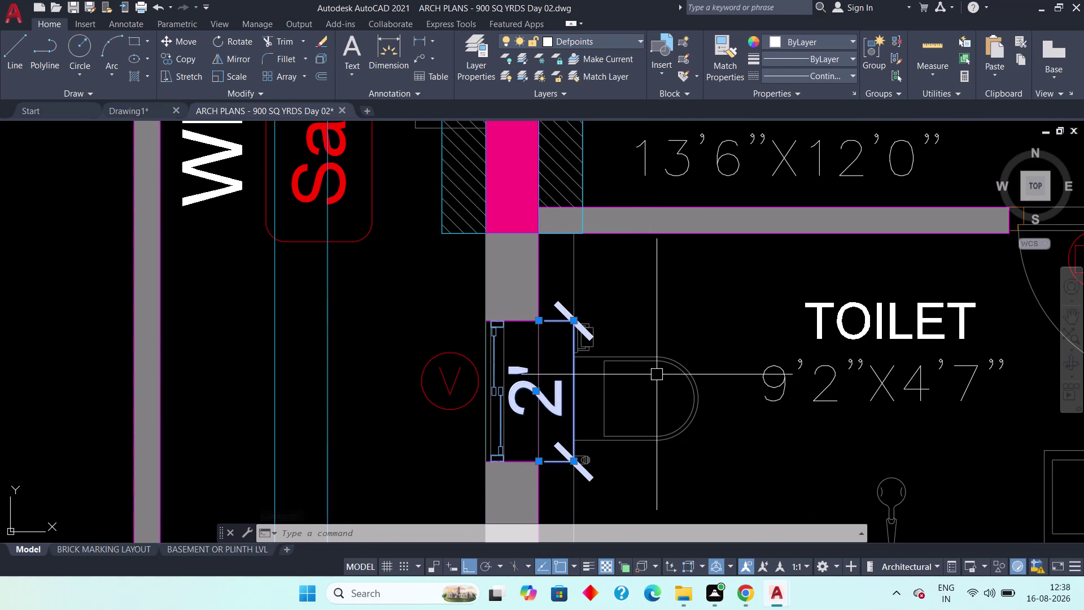
key(Delete)
scroll(down, 3)
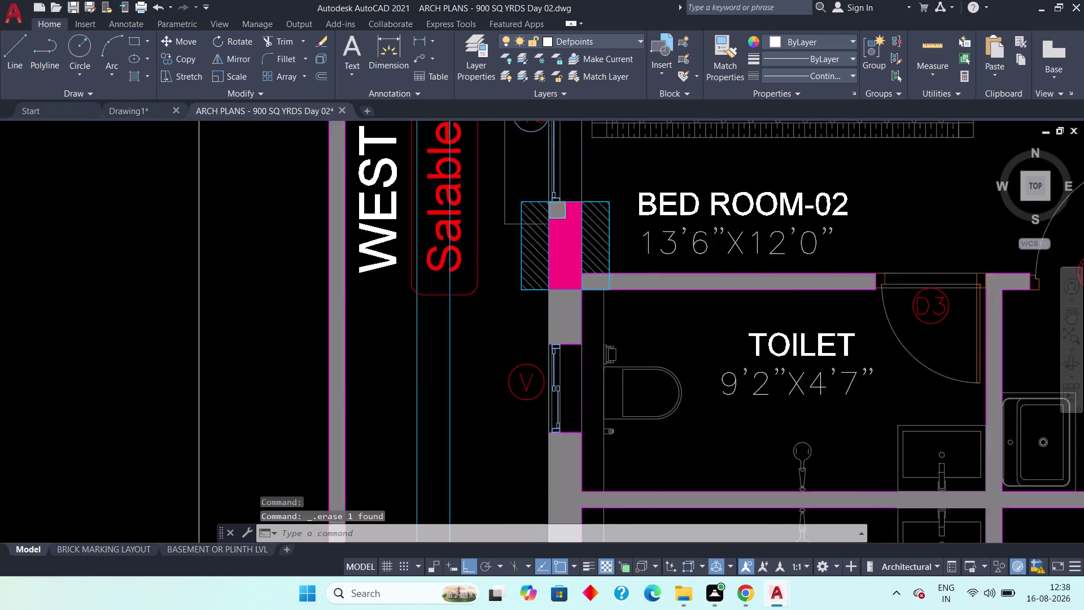
scroll(down, 3)
middle_drag(639, 372, 487, 267)
middle_drag(687, 365, 493, 295)
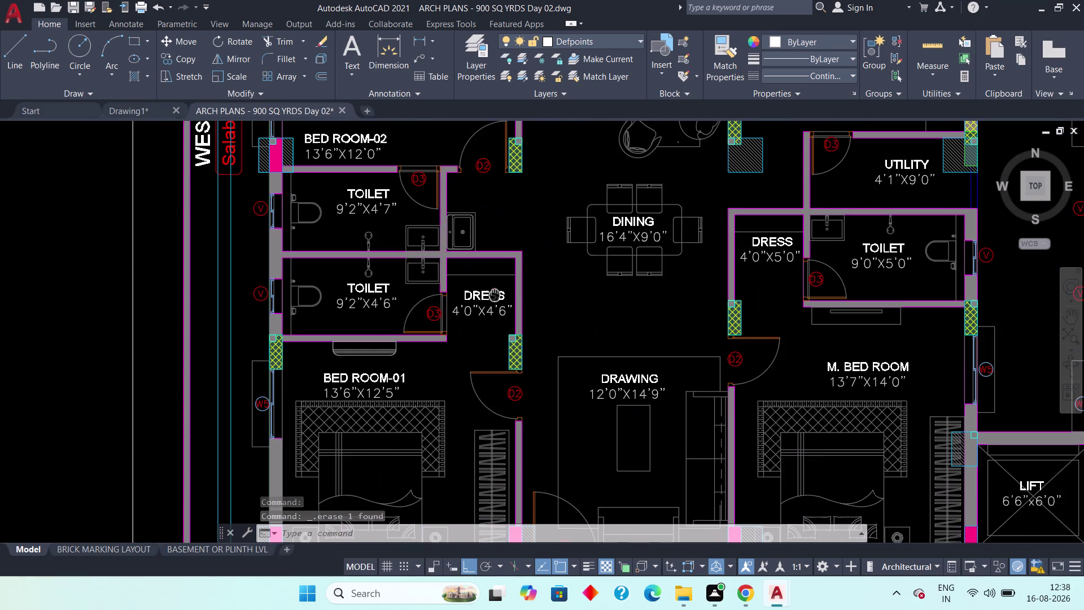
middle_drag(818, 299, 630, 361)
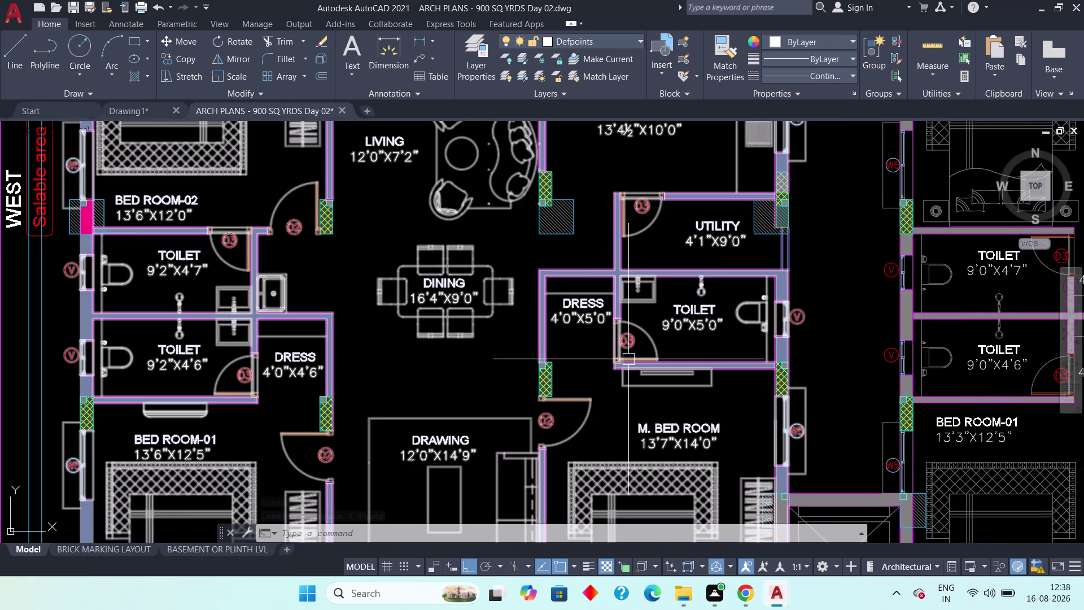
scroll(up, 3)
scroll(up, 3)
scroll(down, 3)
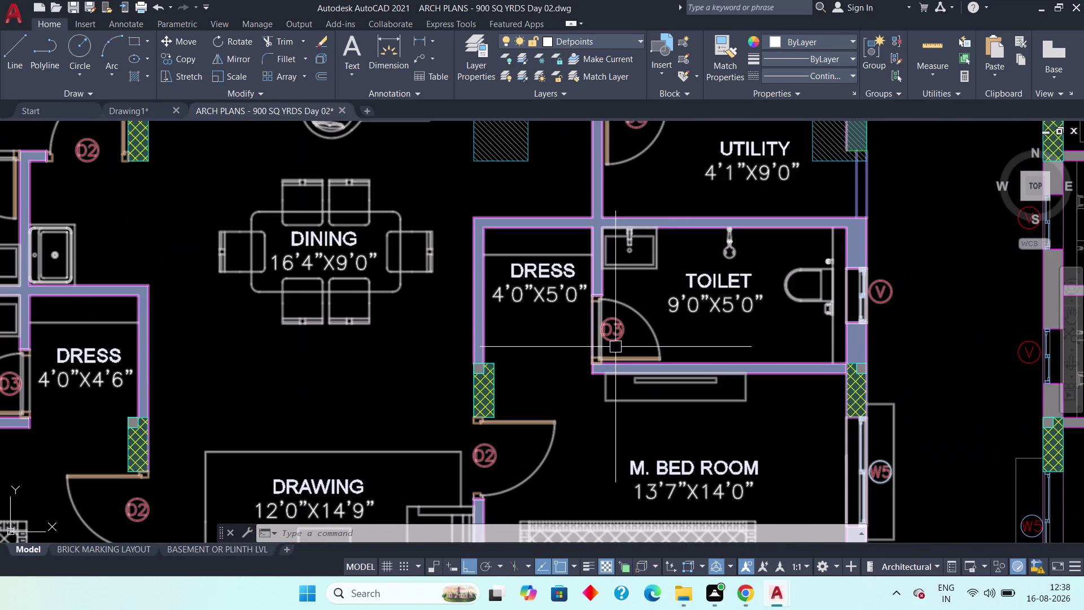
scroll(down, 3)
middle_drag(581, 345, 533, 349)
scroll(down, 3)
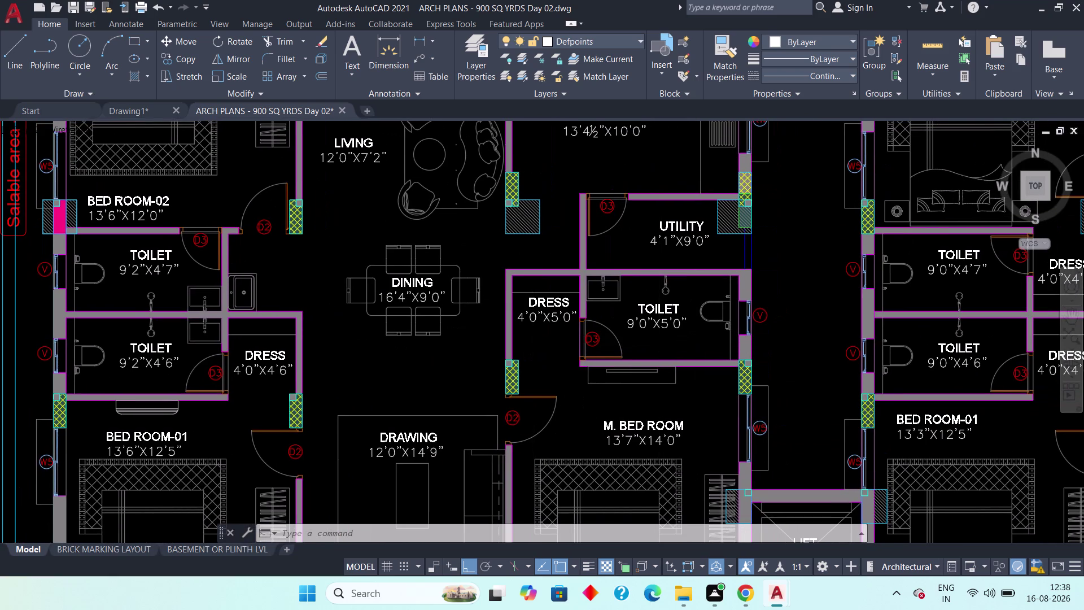